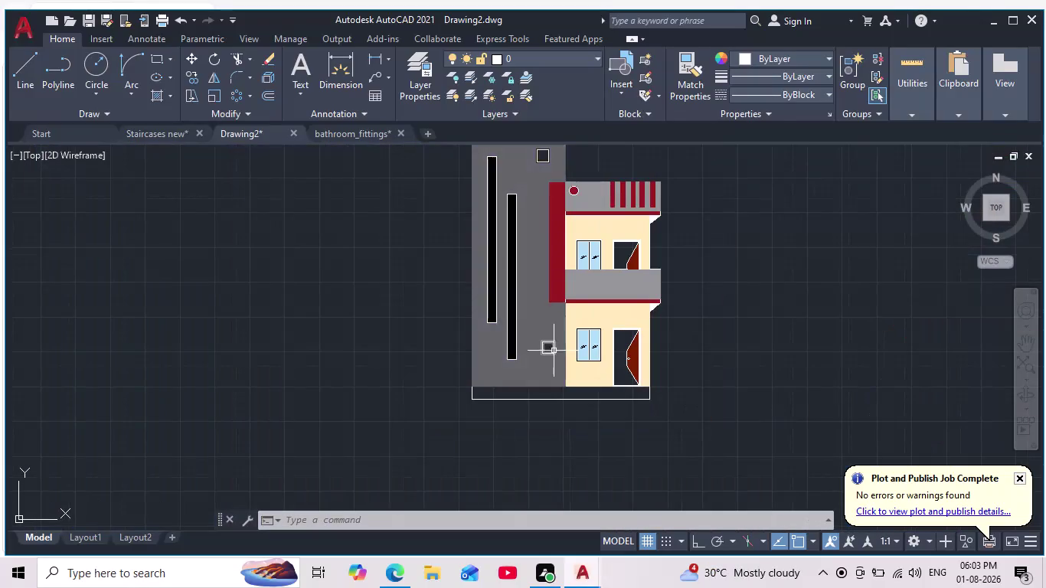
Fill the lower square opening's frame with a solid maroon (153,27,30) hatch.
scroll(up, 3)
middle_drag(134, 312, 145, 372)
scroll(down, 3)
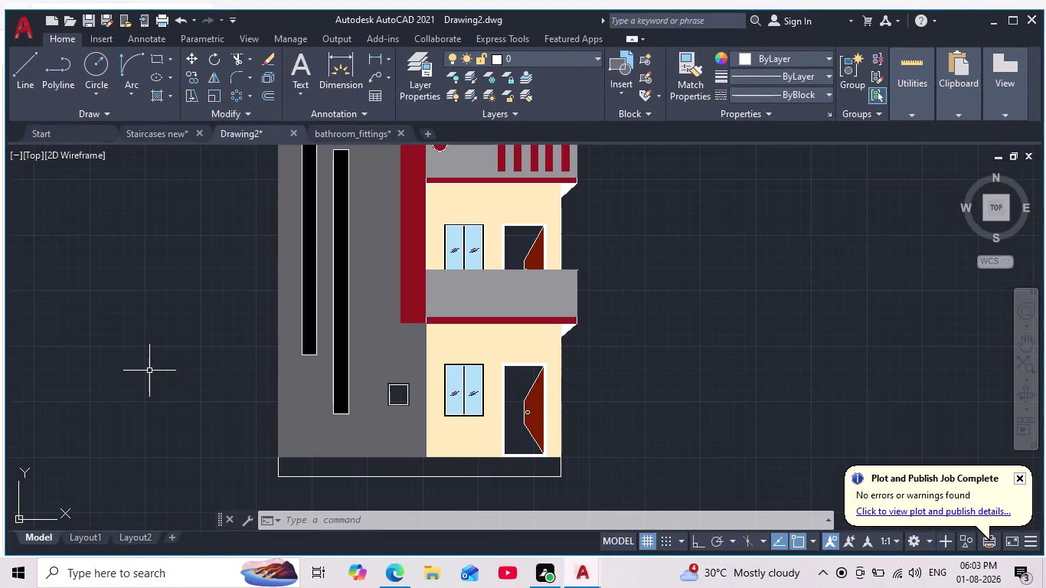
key(h)
key(Return)
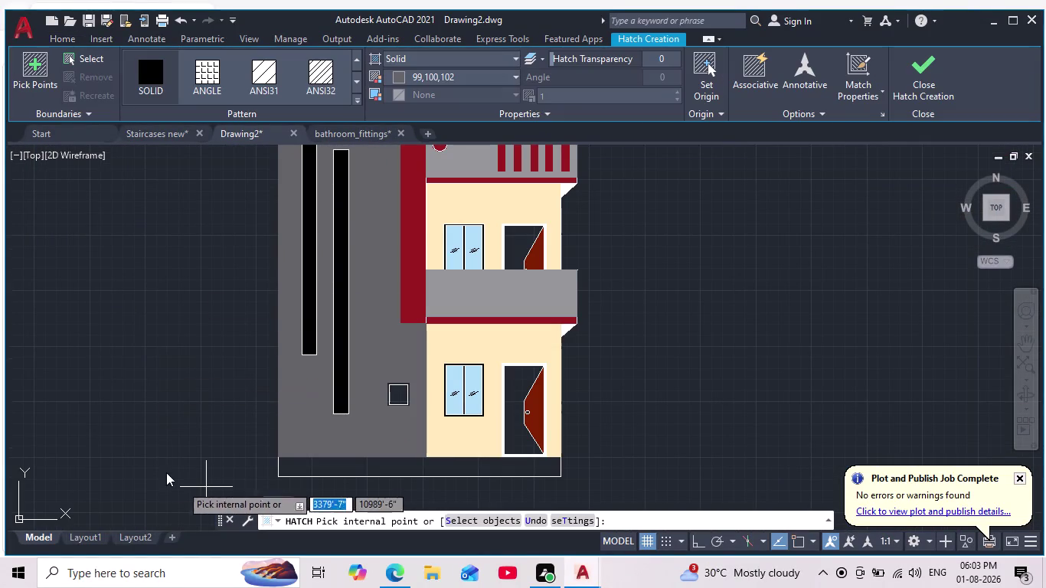
click(404, 79)
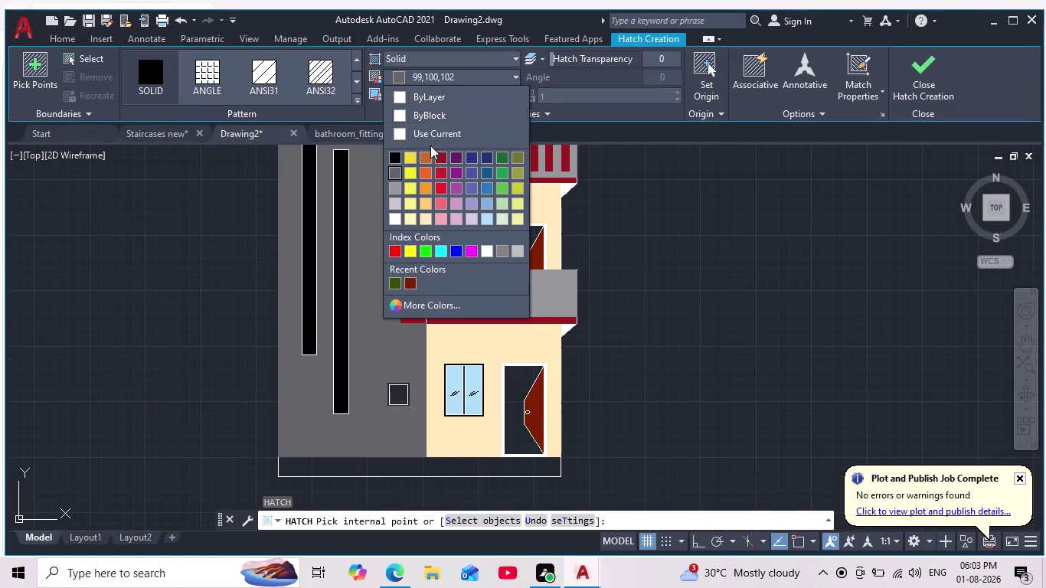
click(442, 156)
scroll(up, 3)
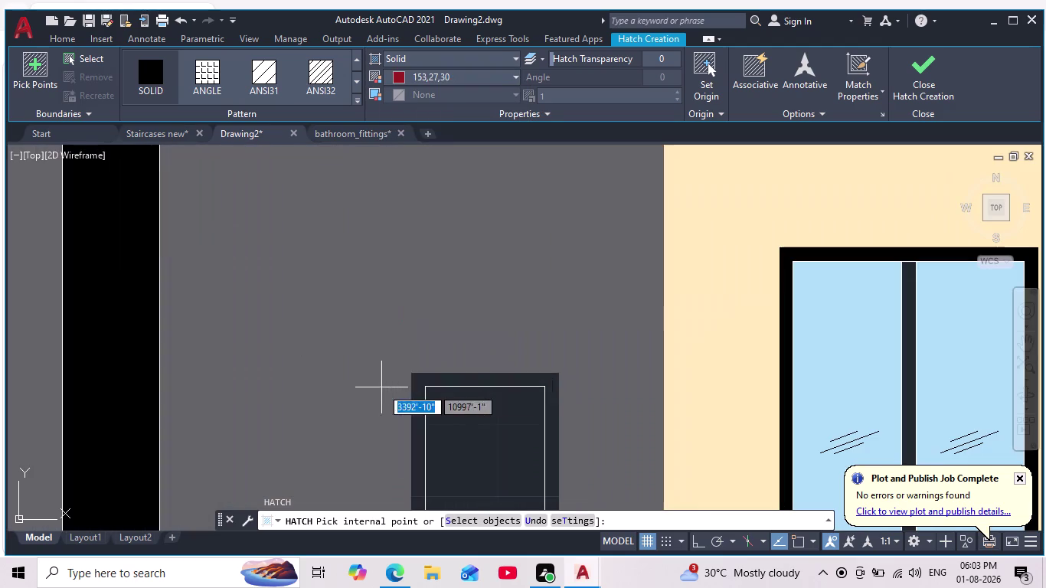
click(461, 378)
Fill the upper square opening's frame with the same maroon hatch and finish hatching.
scroll(down, 3)
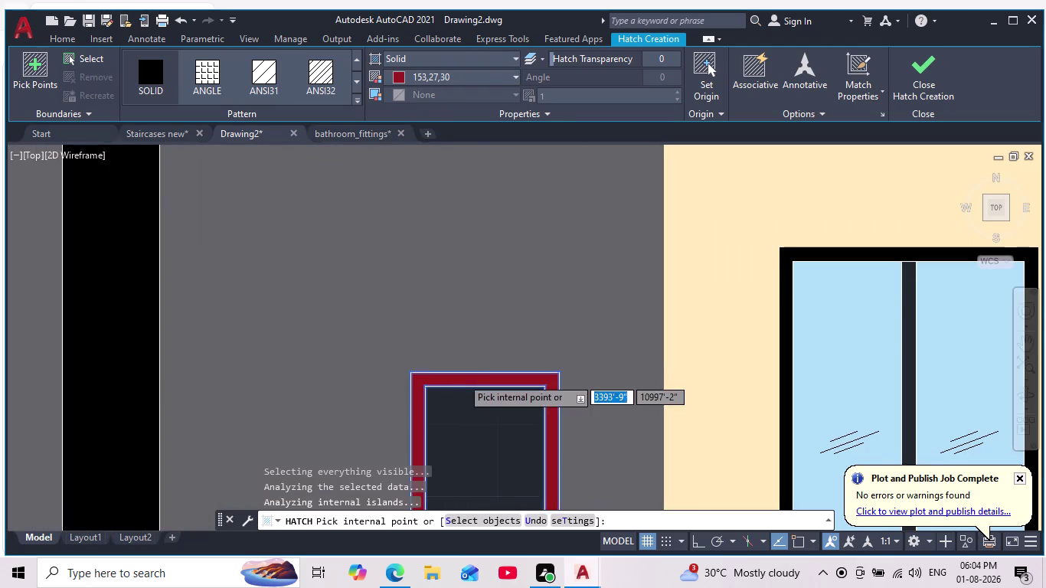
middle_drag(512, 326, 511, 420)
scroll(down, 3)
middle_drag(479, 262, 488, 425)
scroll(up, 3)
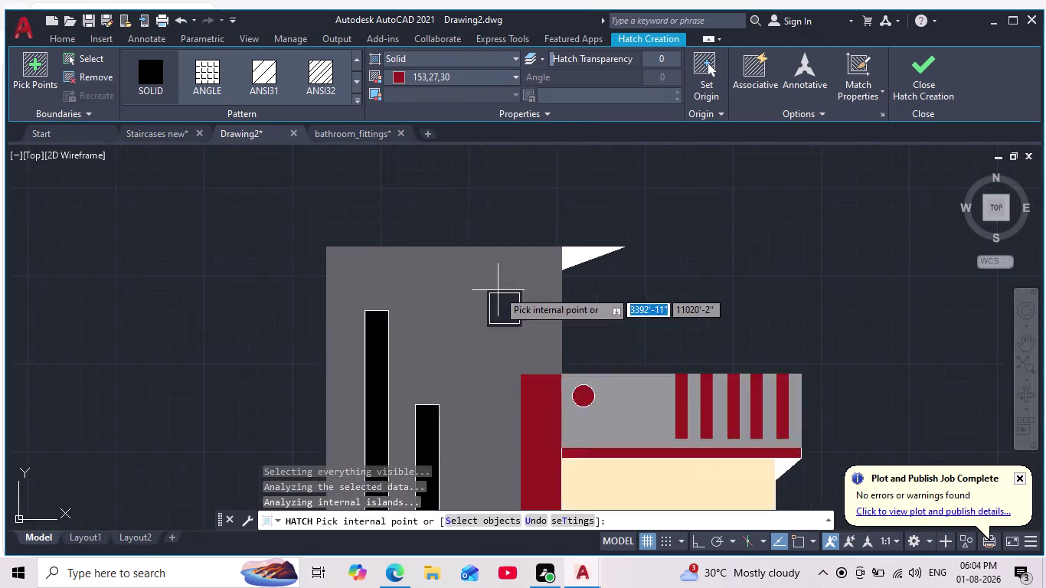
scroll(up, 3)
click(522, 292)
key(Escape)
scroll(down, 3)
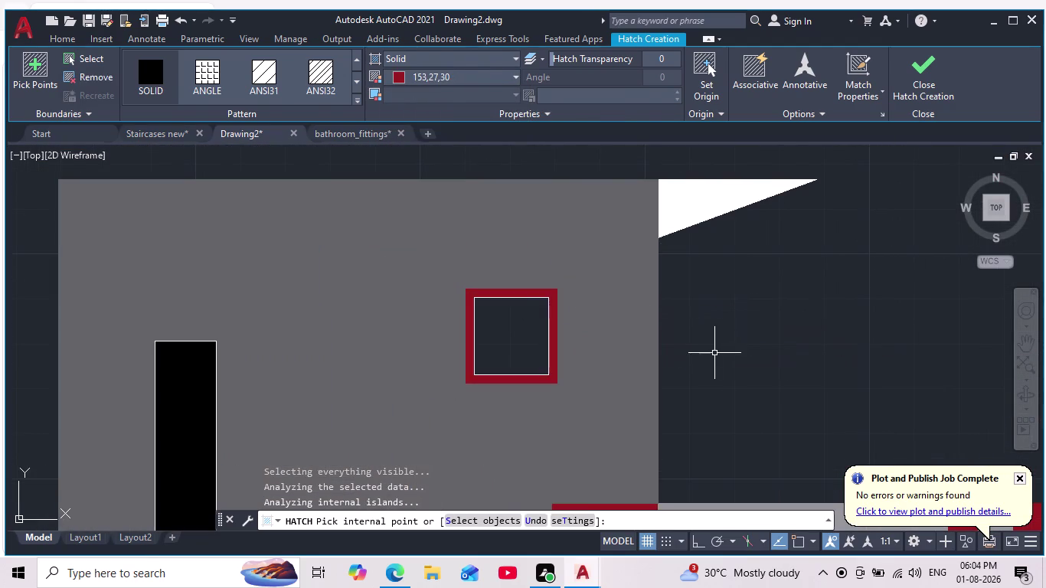
scroll(down, 3)
middle_drag(725, 354, 673, 297)
middle_drag(738, 314, 672, 268)
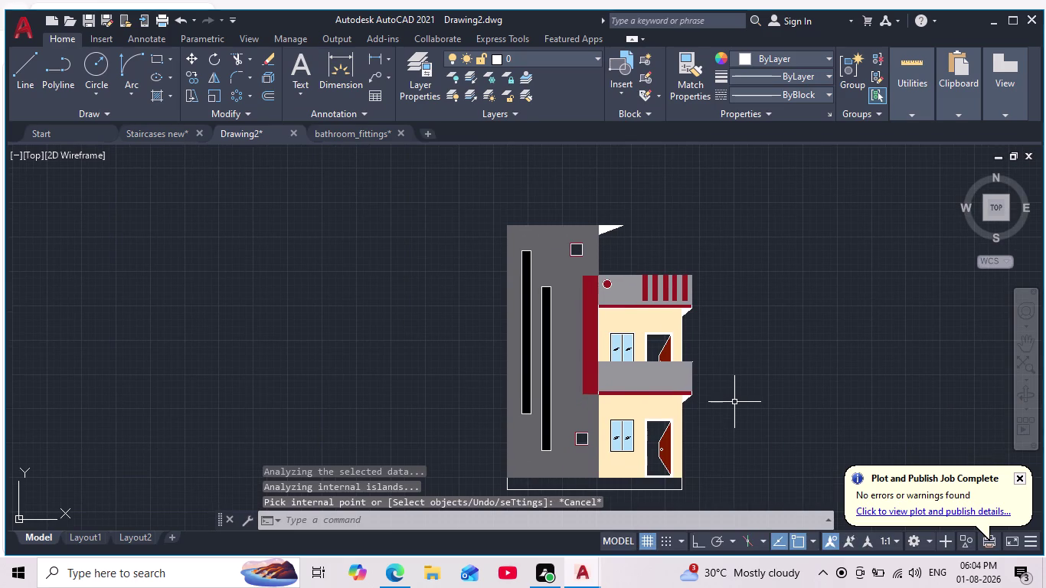
scroll(down, 3)
scroll(up, 3)
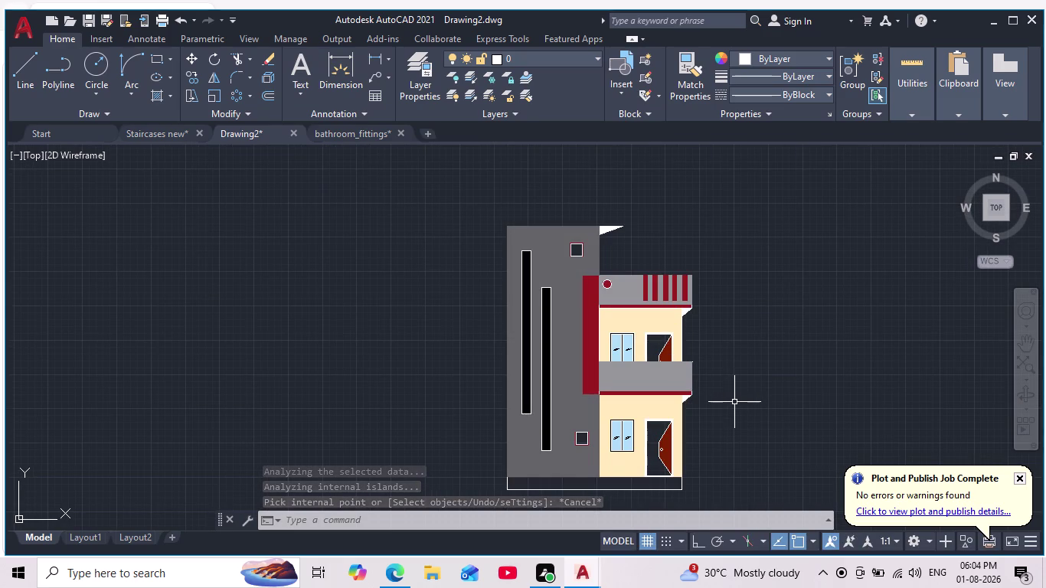
scroll(up, 3)
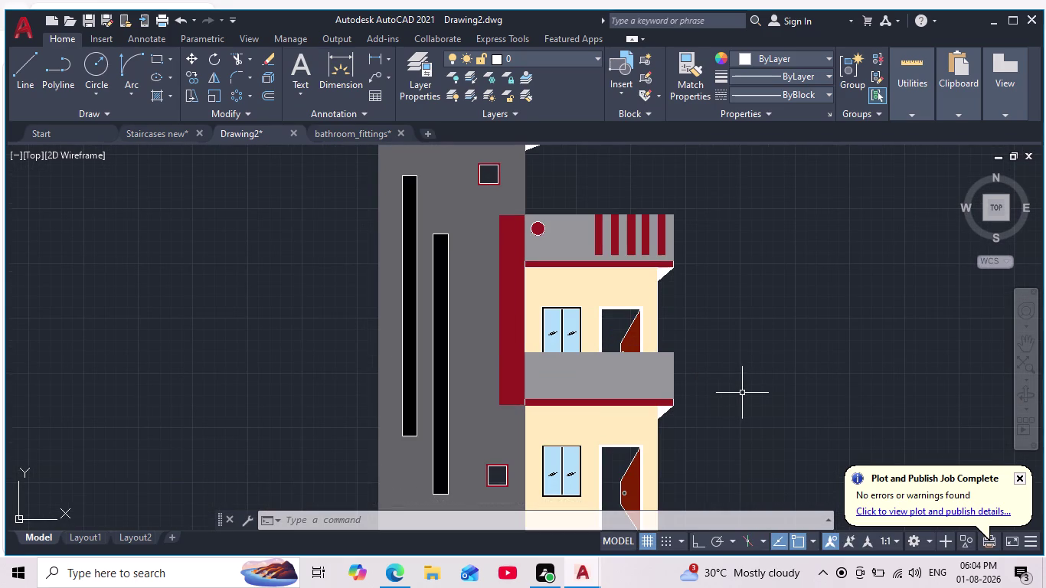
scroll(down, 3)
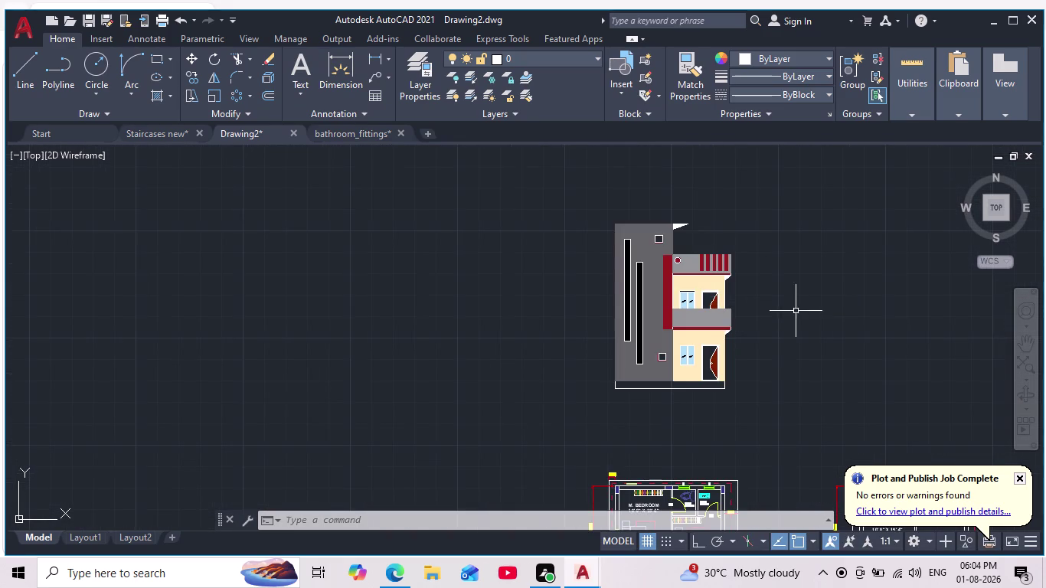
scroll(down, 3)
middle_drag(804, 330, 732, 319)
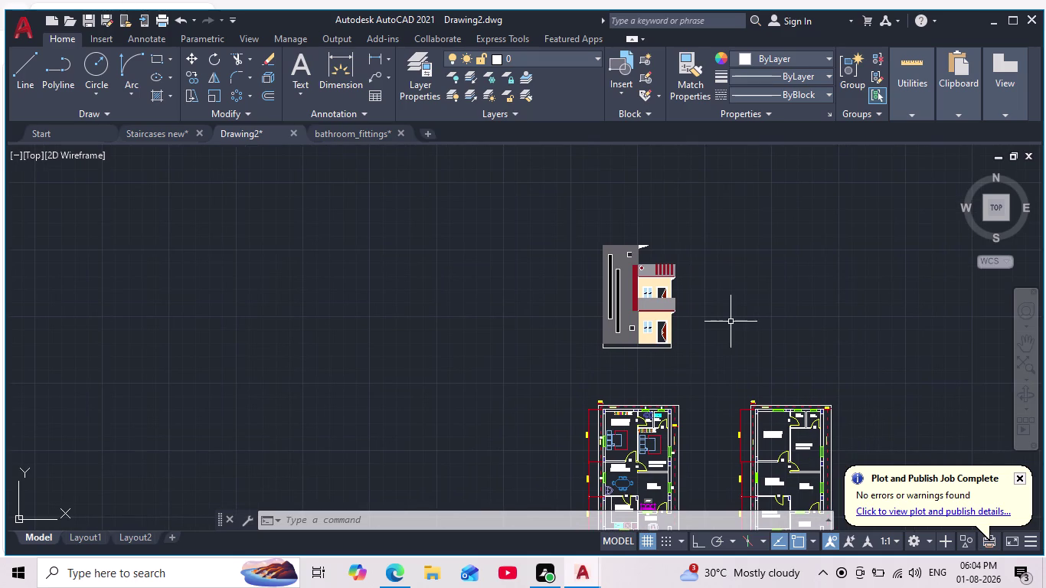
scroll(up, 3)
middle_drag(733, 323, 725, 367)
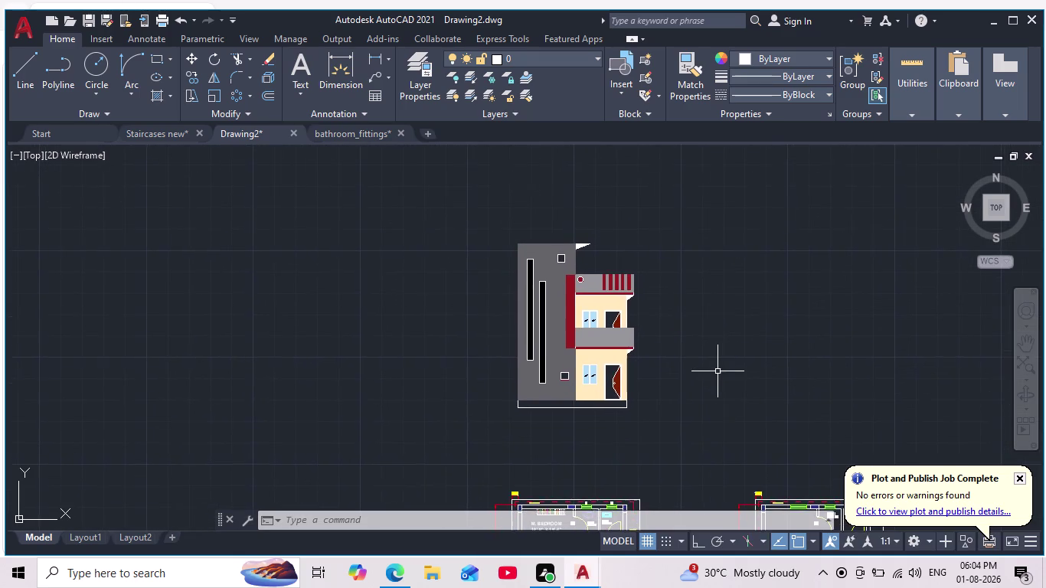
scroll(up, 3)
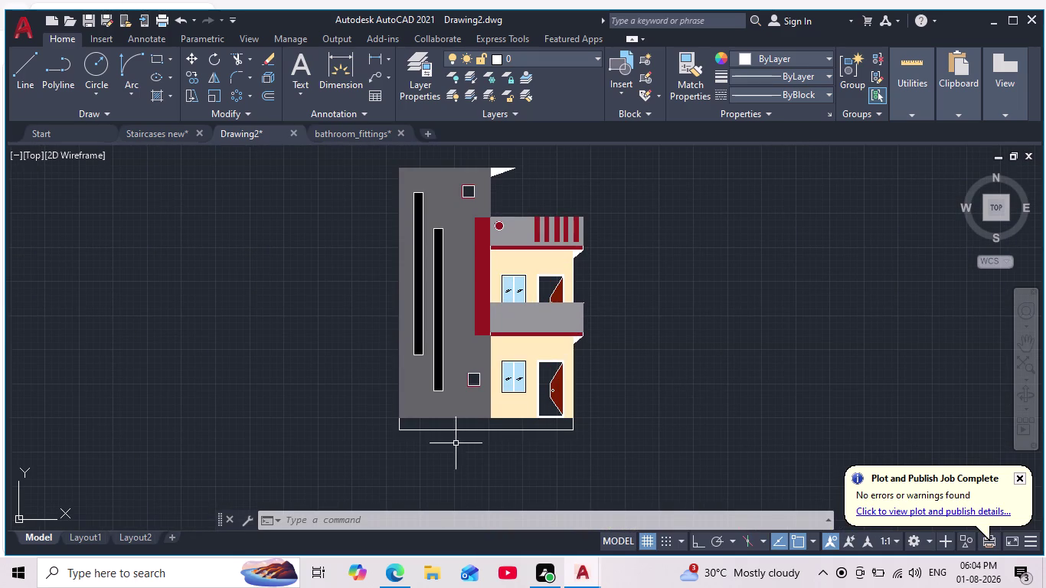
scroll(down, 3)
scroll(up, 3)
middle_drag(466, 442, 575, 427)
scroll(up, 3)
scroll(up, 3)
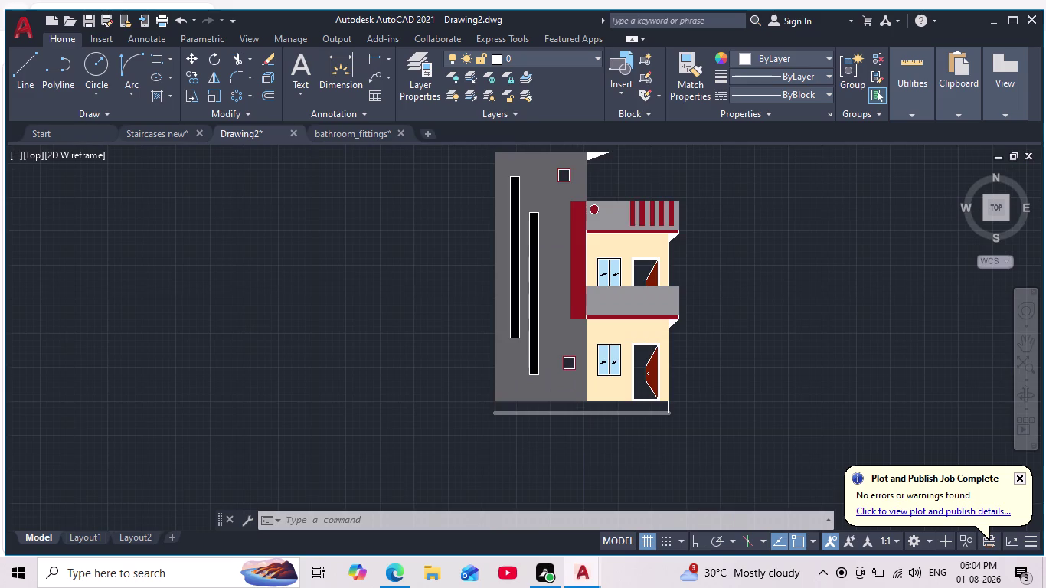
middle_drag(576, 414, 572, 428)
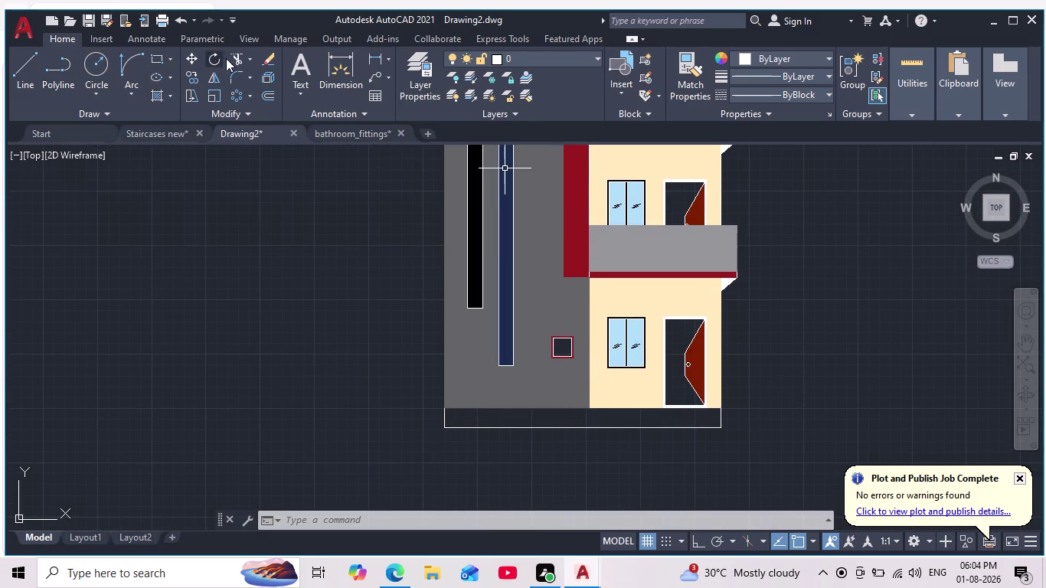
click(163, 59)
scroll(up, 3)
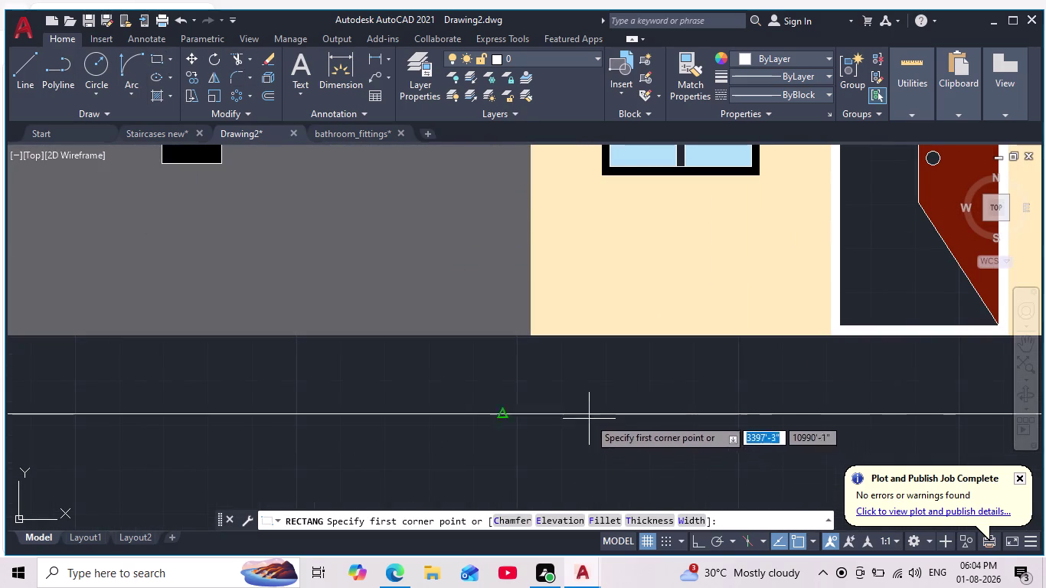
click(504, 412)
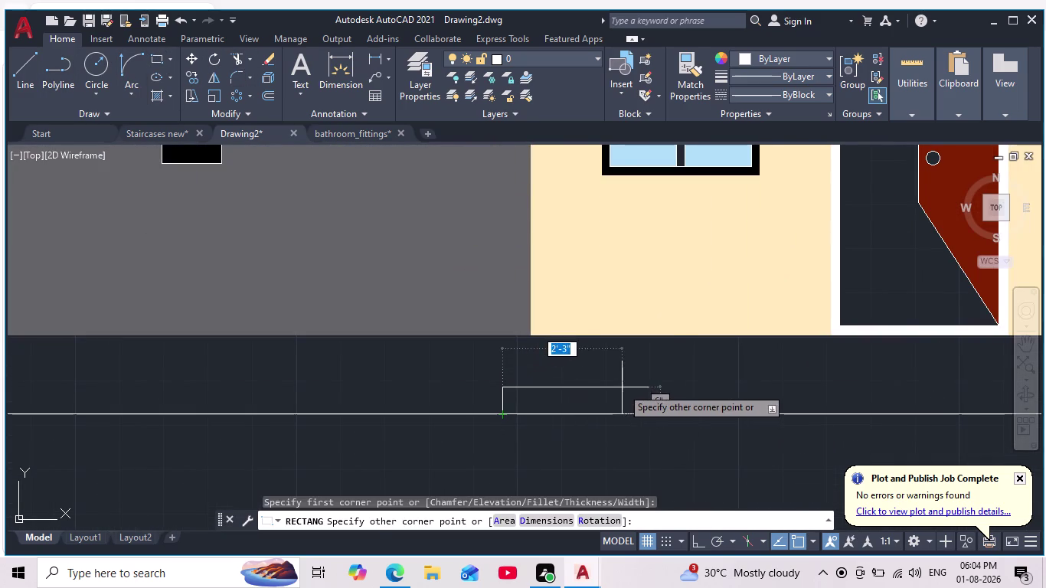
scroll(down, 3)
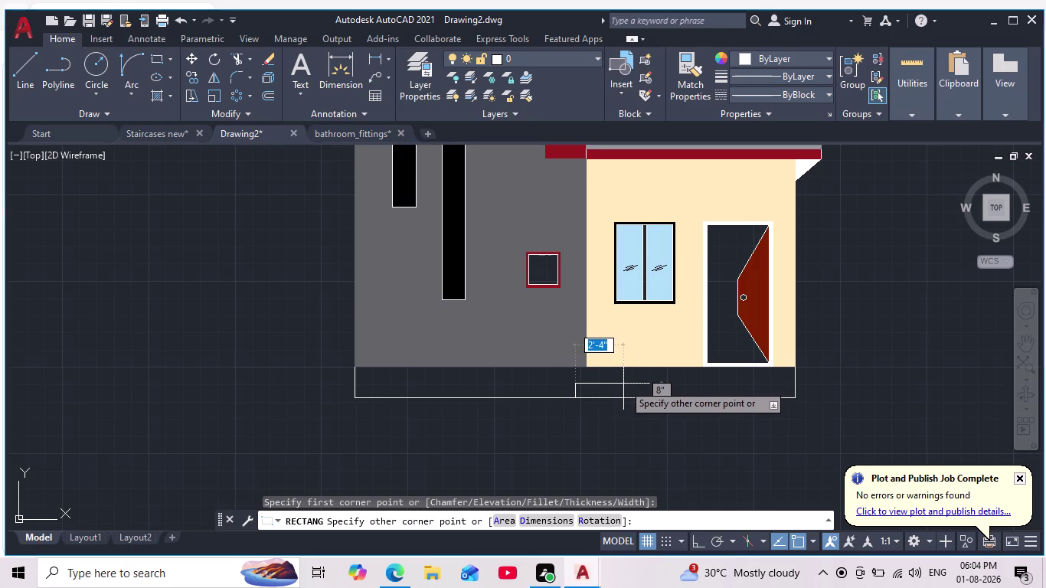
click(623, 383)
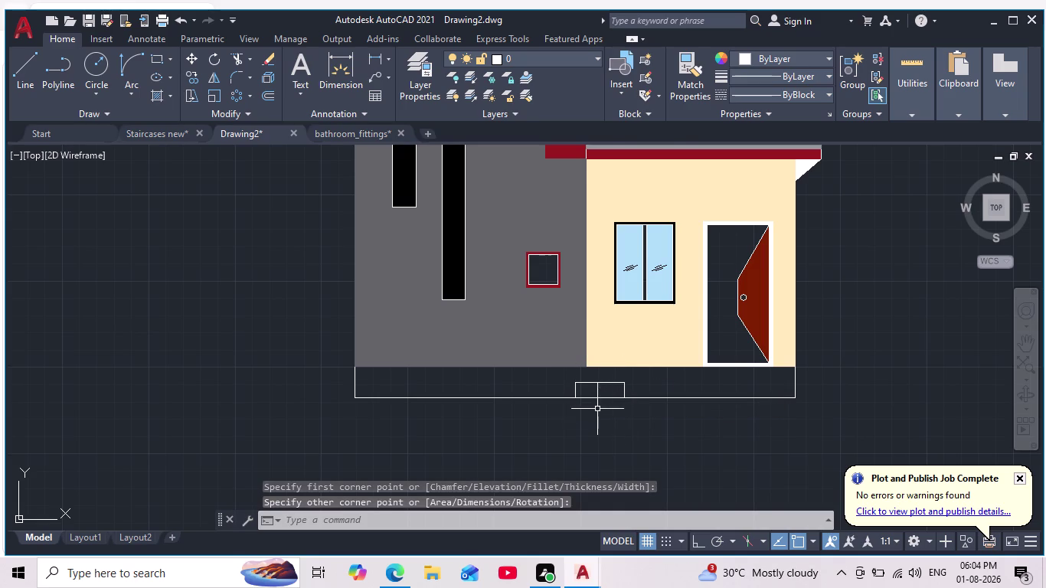
scroll(up, 3)
scroll(down, 3)
scroll(up, 3)
scroll(up, 3)
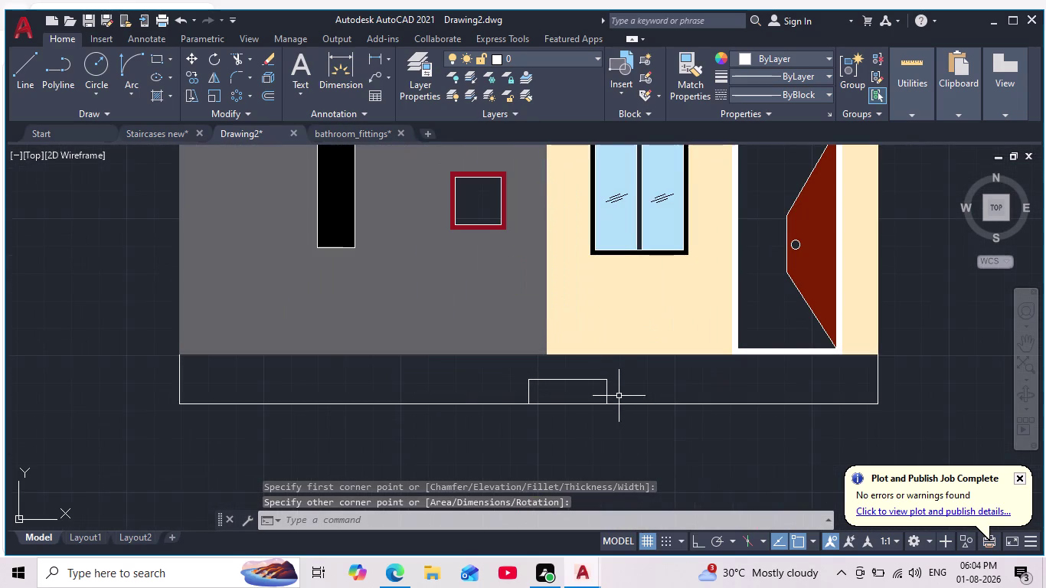
click(618, 390)
click(579, 387)
key(Delete)
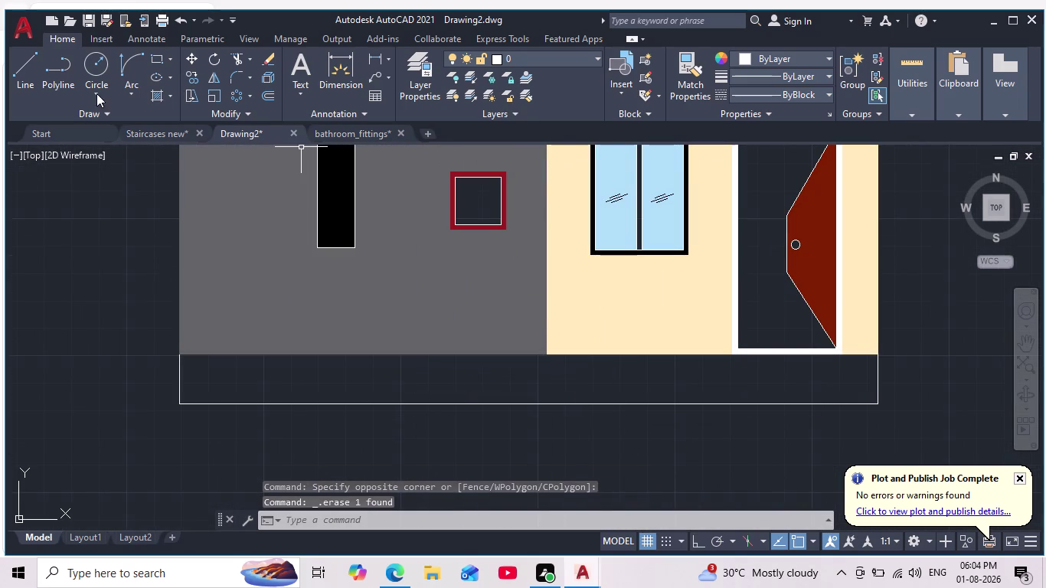
click(159, 58)
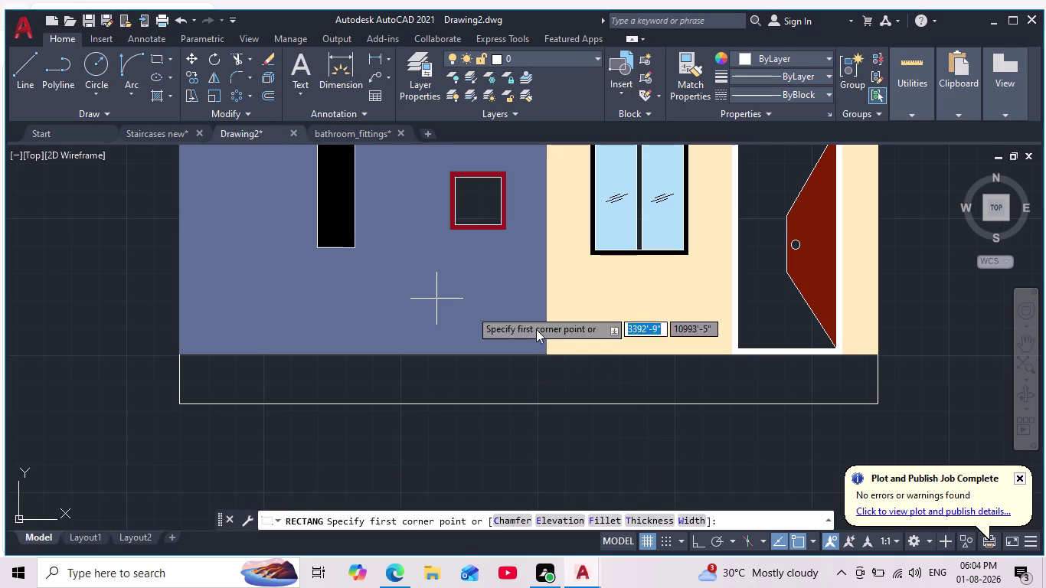
click(619, 405)
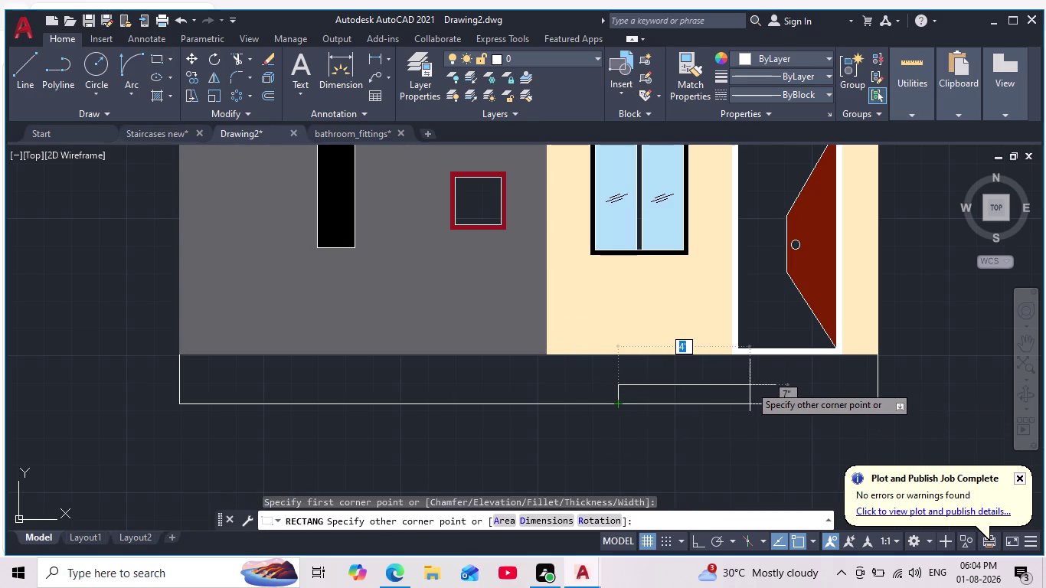
scroll(down, 3)
scroll(up, 3)
scroll(up, 3)
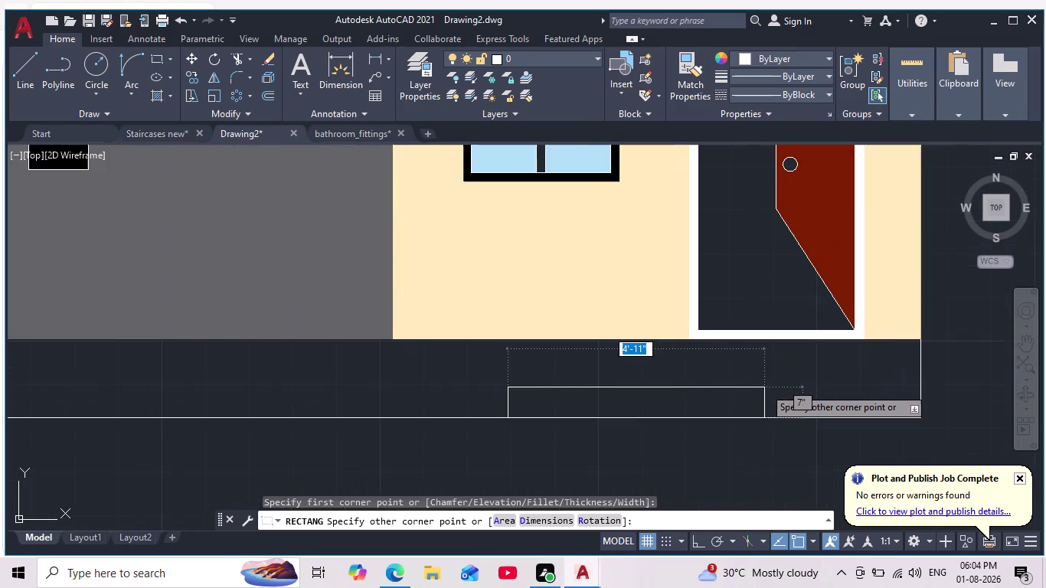
click(787, 385)
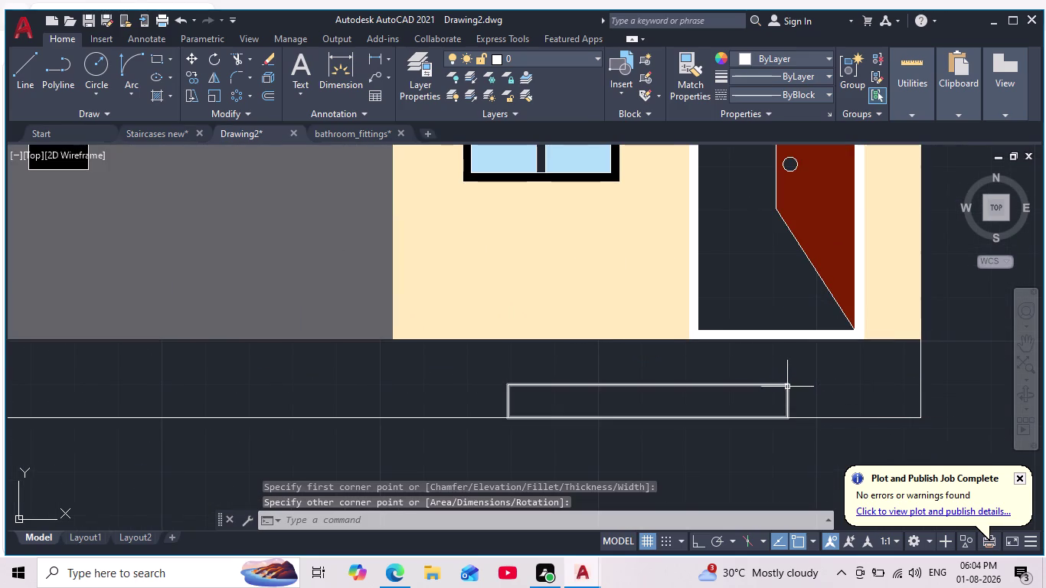
scroll(down, 3)
middle_drag(823, 410, 790, 400)
scroll(down, 3)
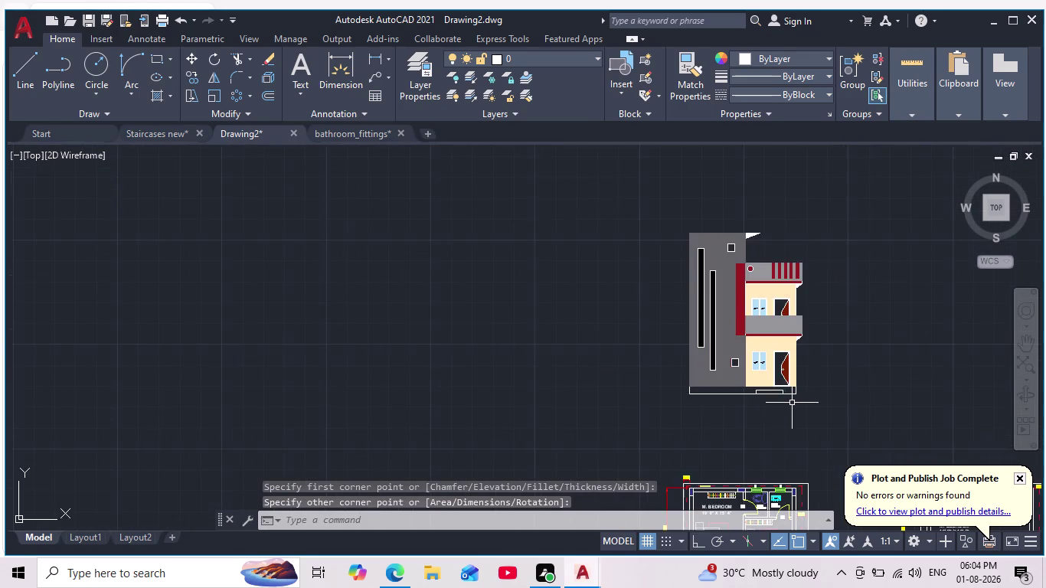
scroll(up, 3)
scroll(up, 3)
middle_drag(783, 394, 774, 431)
scroll(down, 3)
scroll(up, 3)
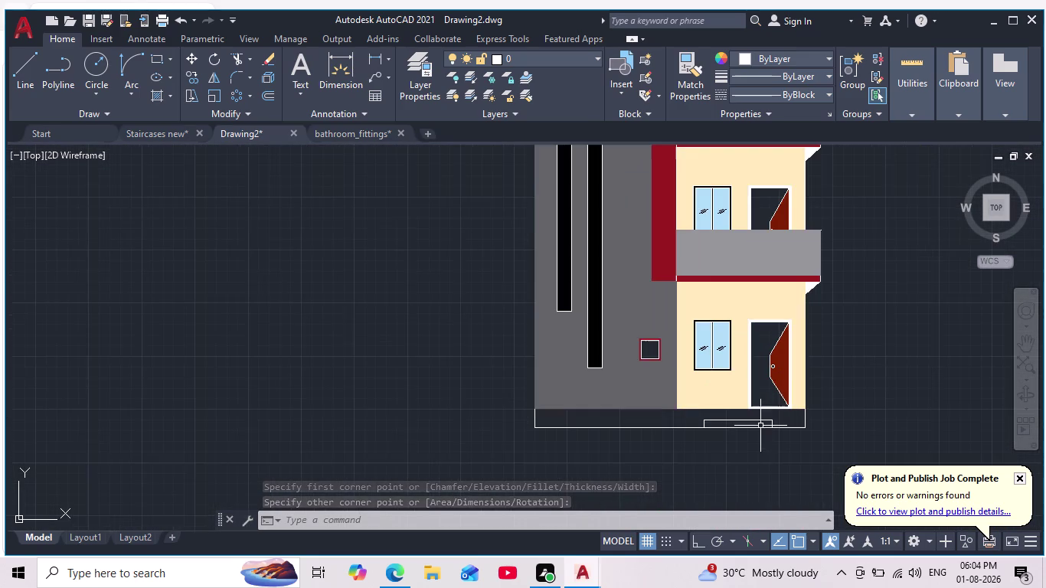
scroll(up, 3)
middle_click(710, 431)
scroll(down, 3)
scroll(up, 3)
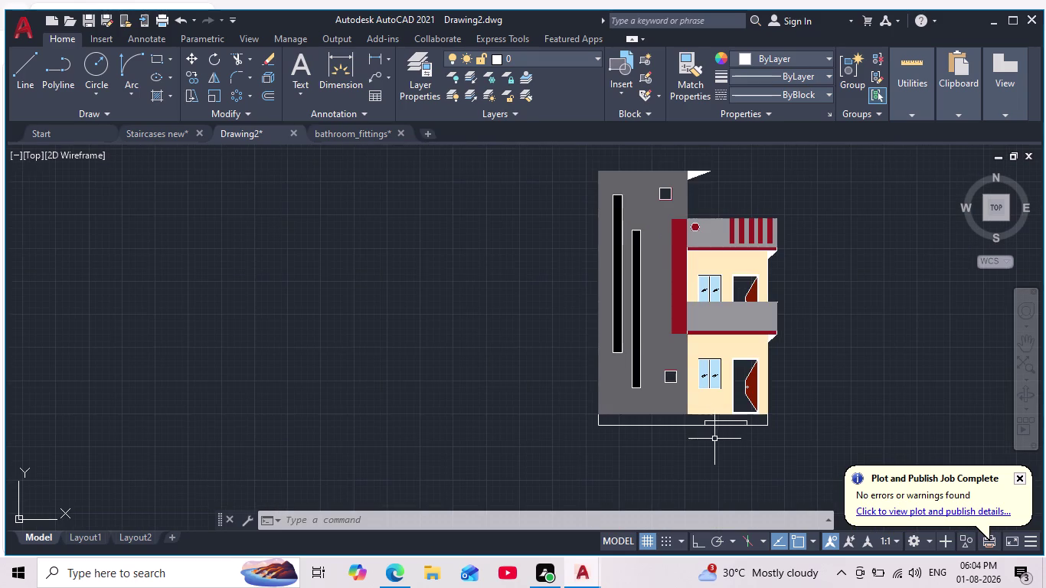
scroll(up, 3)
scroll(down, 3)
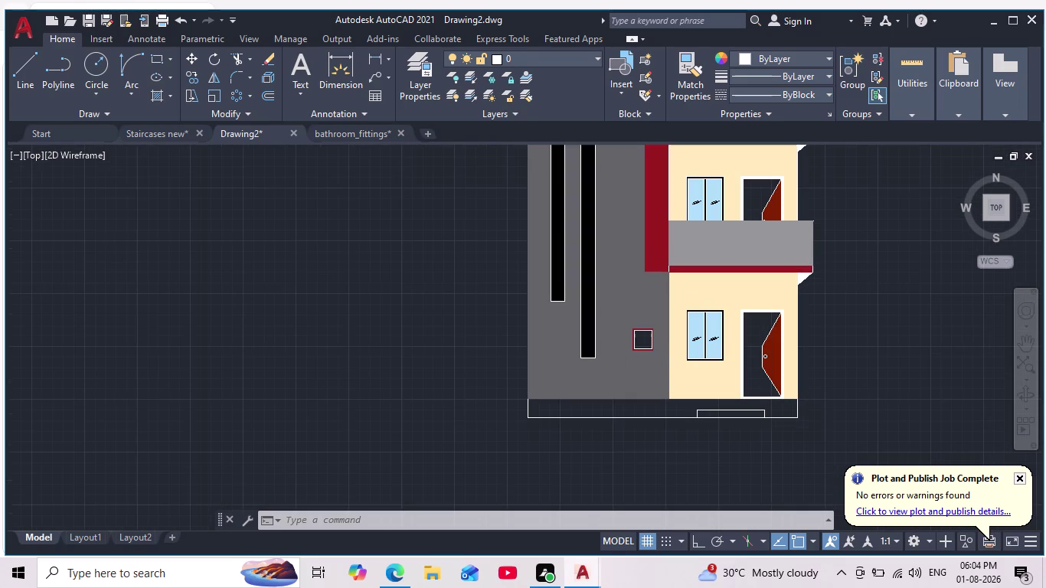
middle_drag(717, 438, 702, 433)
scroll(down, 3)
scroll(up, 3)
middle_drag(700, 433, 677, 444)
scroll(up, 3)
scroll(down, 3)
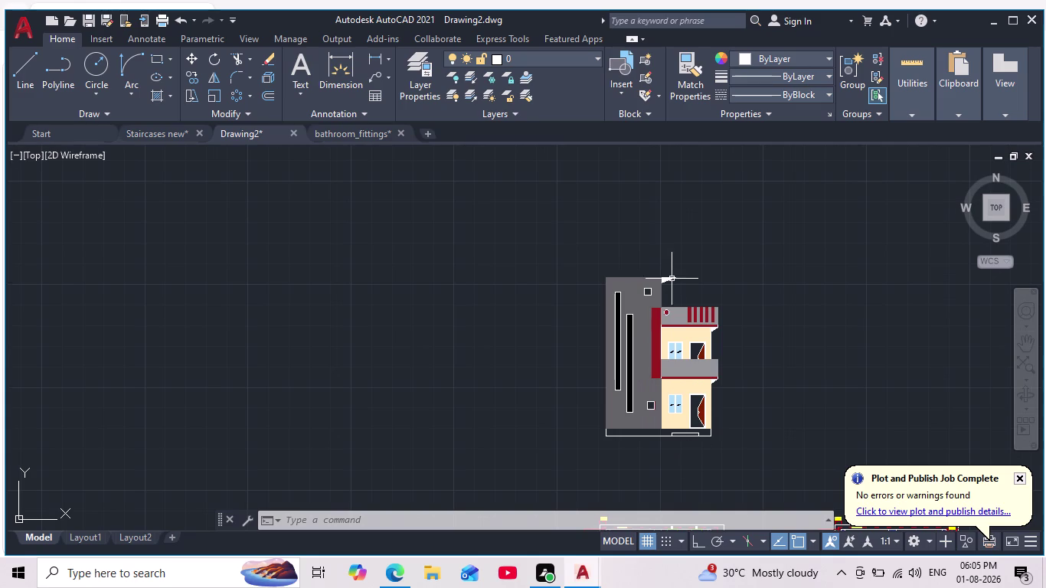
scroll(up, 3)
Trace the red pillar's top, left edge and bottom corner with a line.
click(30, 65)
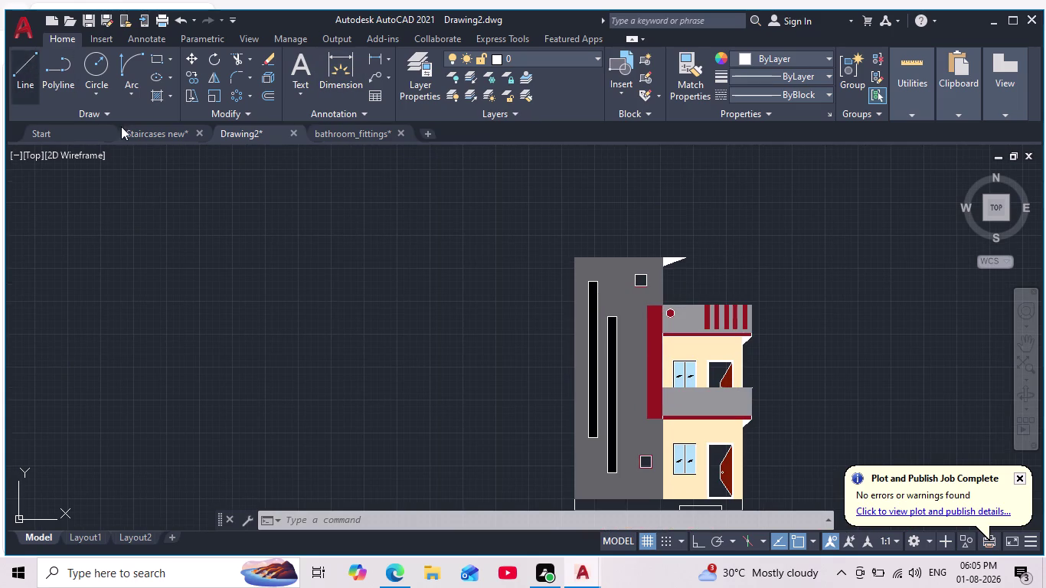
scroll(up, 3)
click(617, 307)
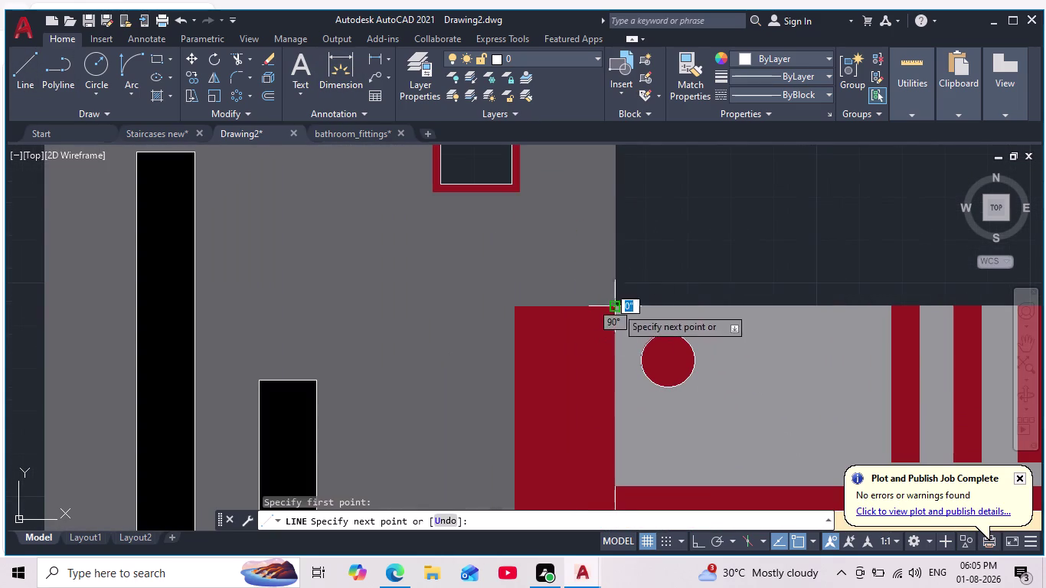
click(513, 308)
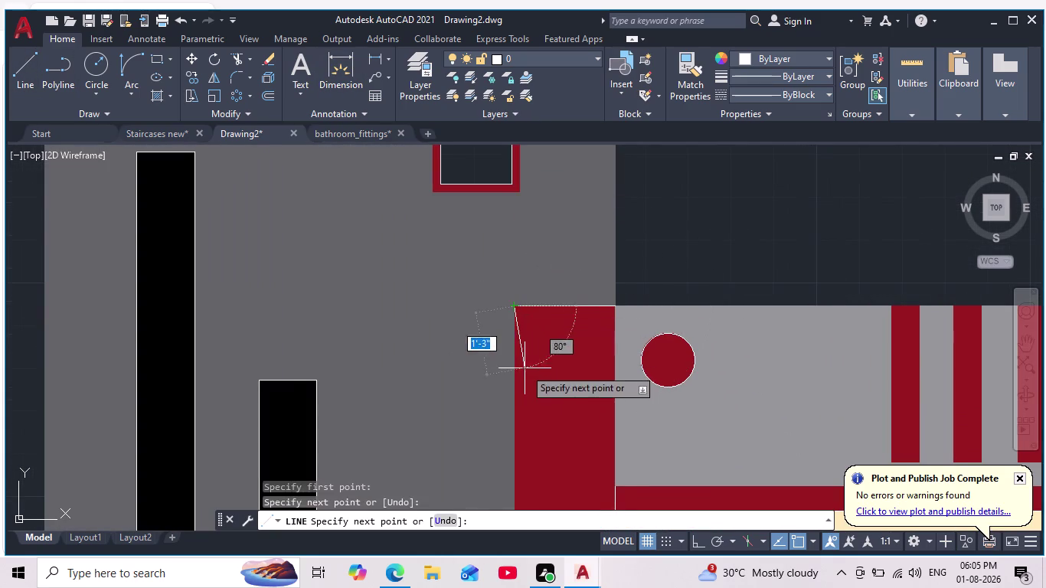
middle_drag(525, 371, 573, 223)
scroll(down, 3)
middle_drag(563, 351, 586, 216)
scroll(down, 3)
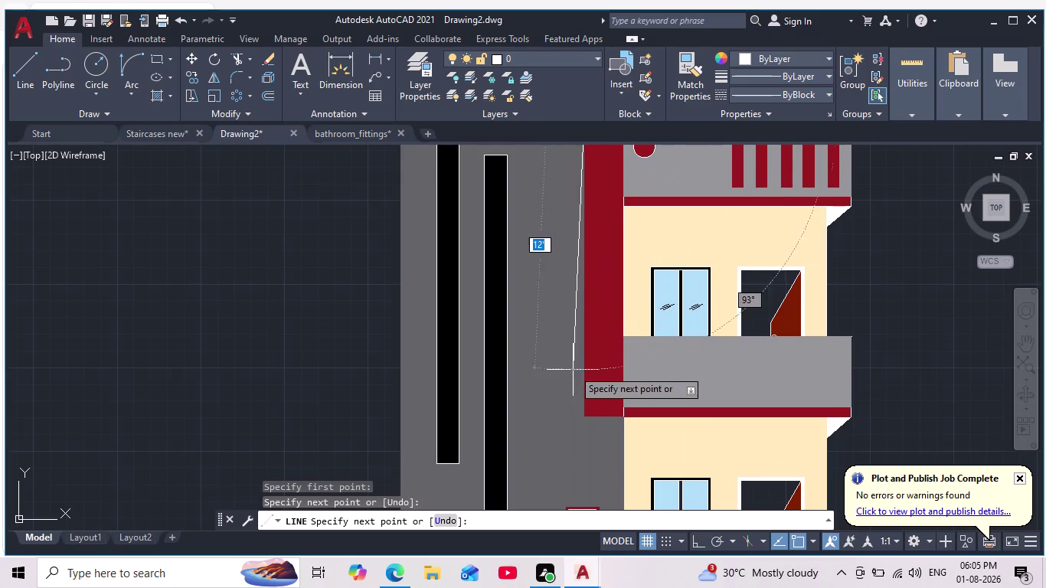
click(588, 421)
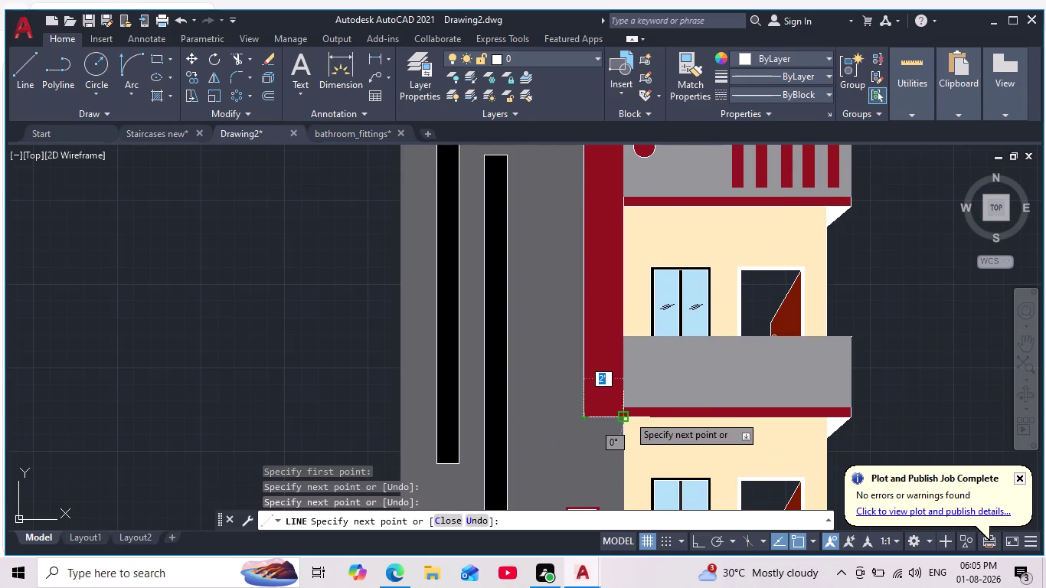
click(627, 418)
key(Escape)
scroll(down, 3)
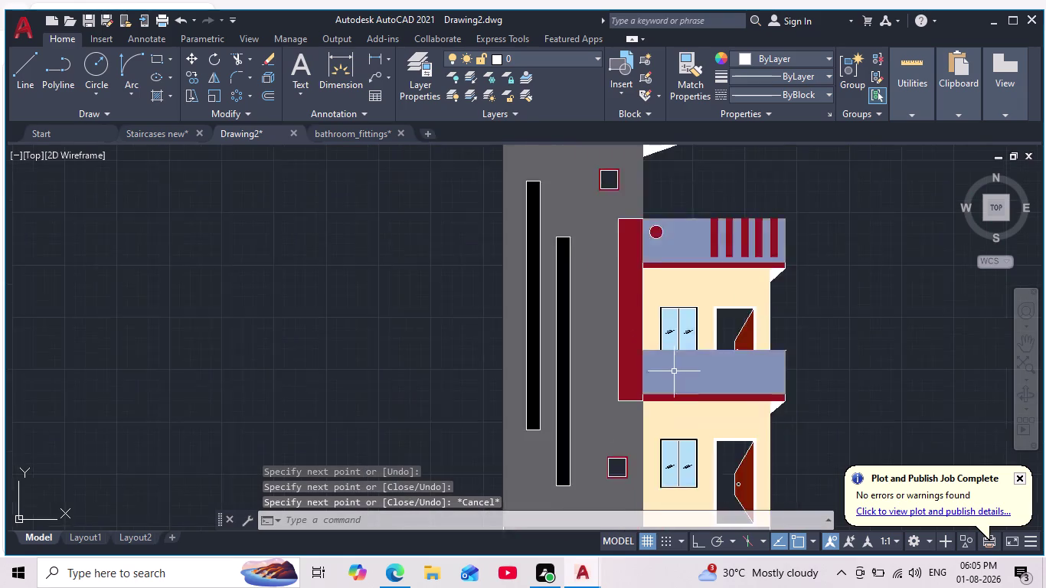
scroll(down, 3)
scroll(up, 3)
scroll(up, 3)
middle_drag(802, 294, 794, 304)
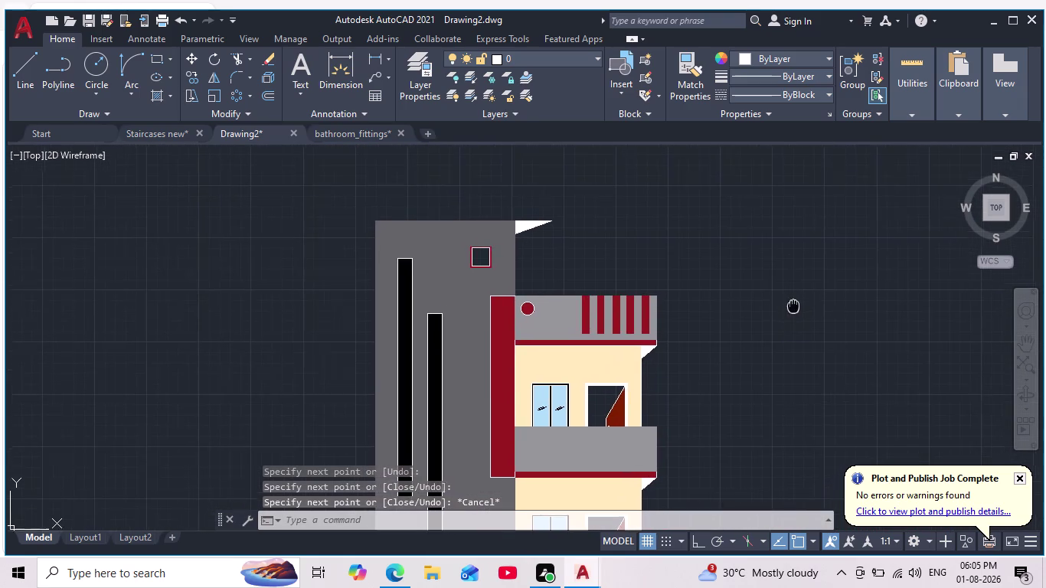
middle_drag(794, 304, 793, 306)
Trace a line along the parapet's top and down its right edge.
click(28, 61)
scroll(up, 3)
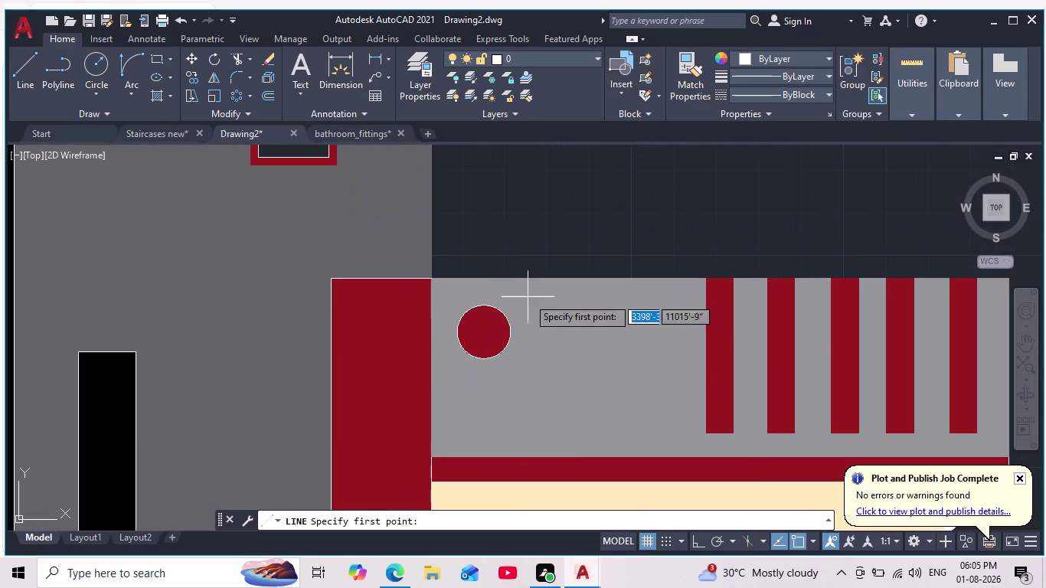
click(428, 275)
middle_drag(758, 281, 444, 204)
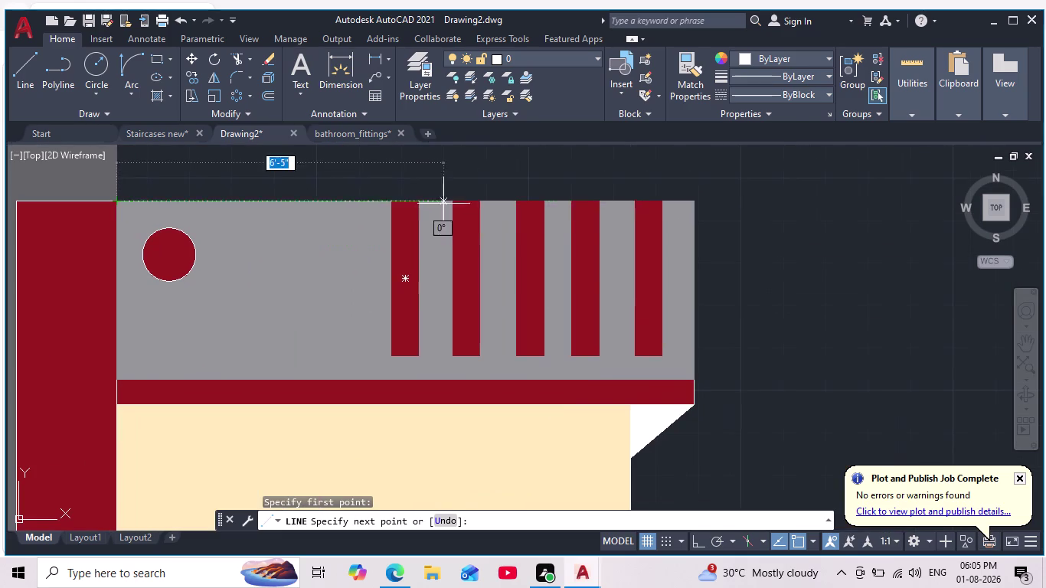
click(691, 206)
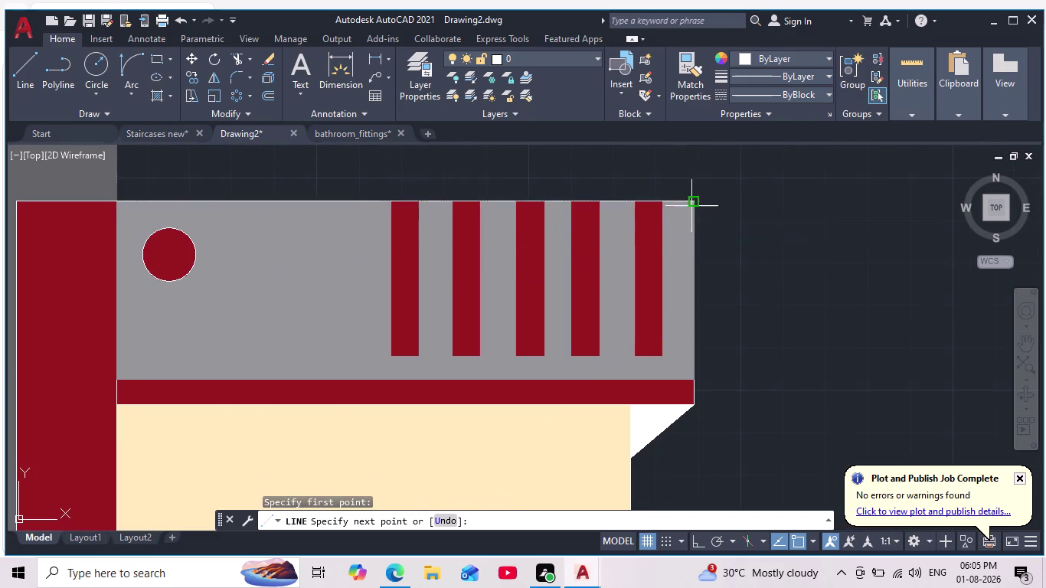
scroll(down, 3)
scroll(up, 3)
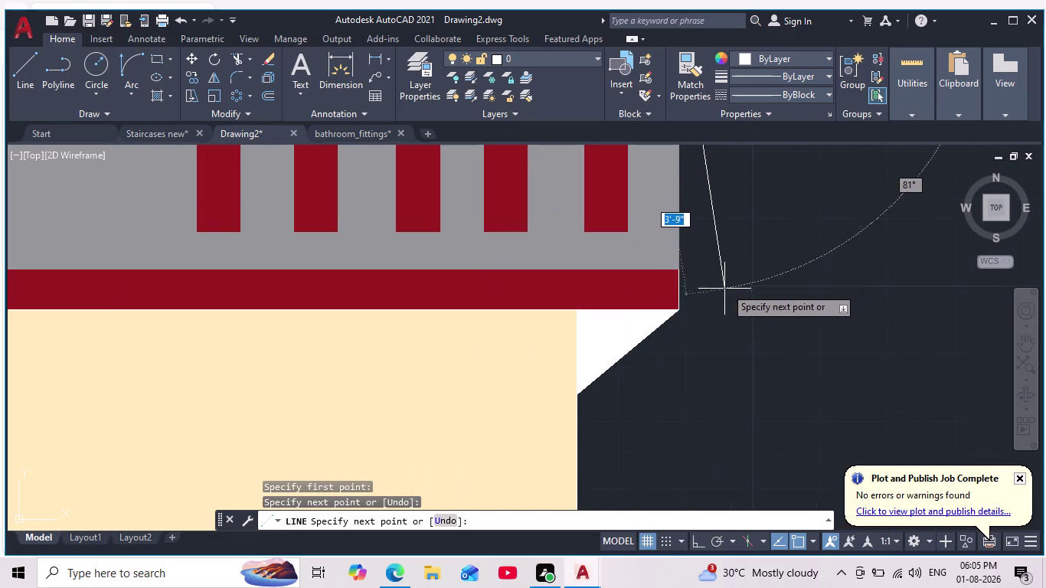
click(679, 272)
scroll(down, 3)
key(Escape)
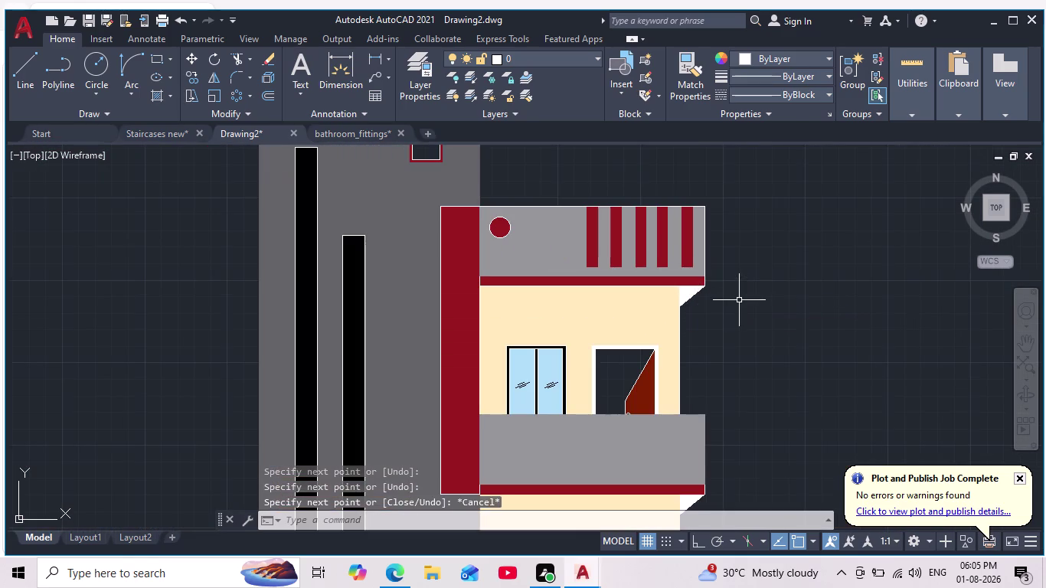
scroll(down, 3)
middle_drag(754, 328, 739, 292)
scroll(up, 3)
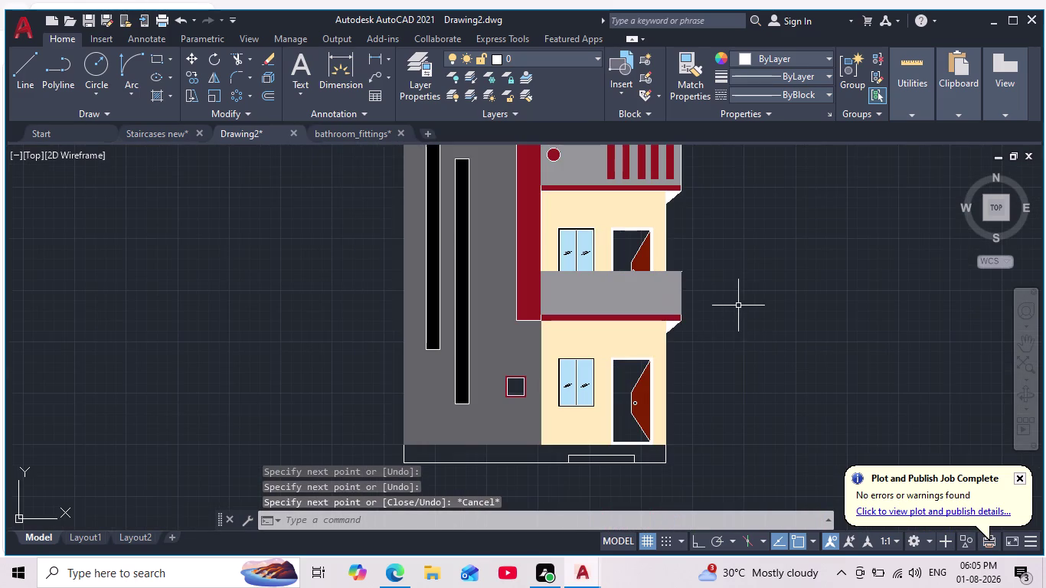
Trace a line along the balcony slab's top and down its right edge.
key(space)
scroll(up, 3)
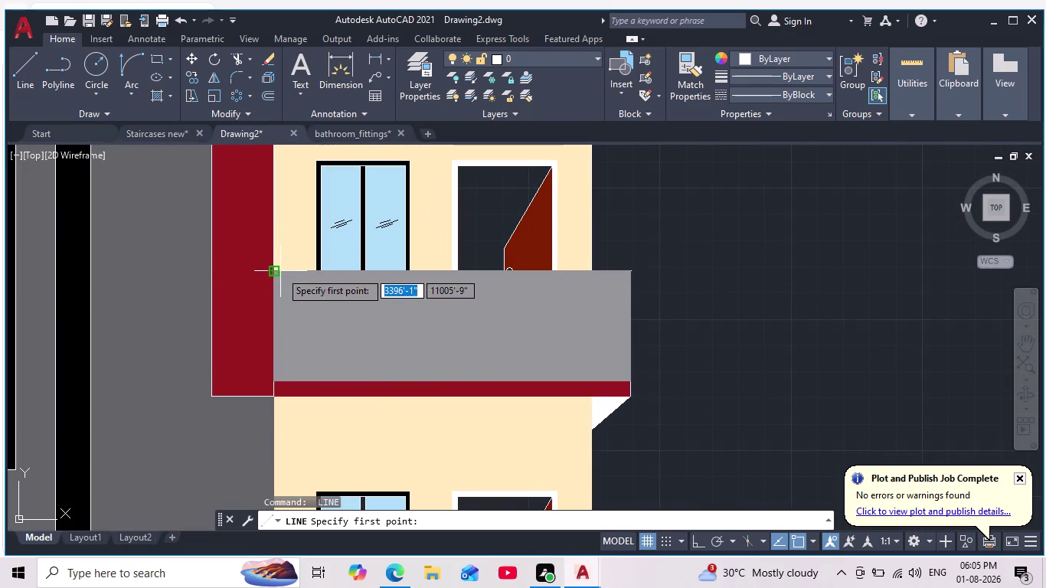
click(280, 271)
click(635, 271)
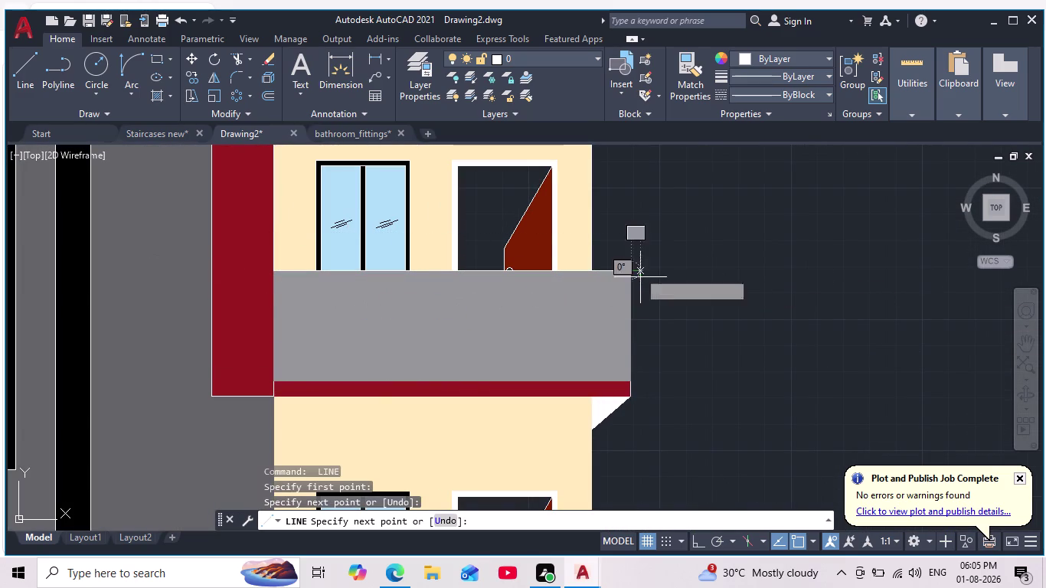
click(633, 378)
middle_drag(648, 390, 672, 288)
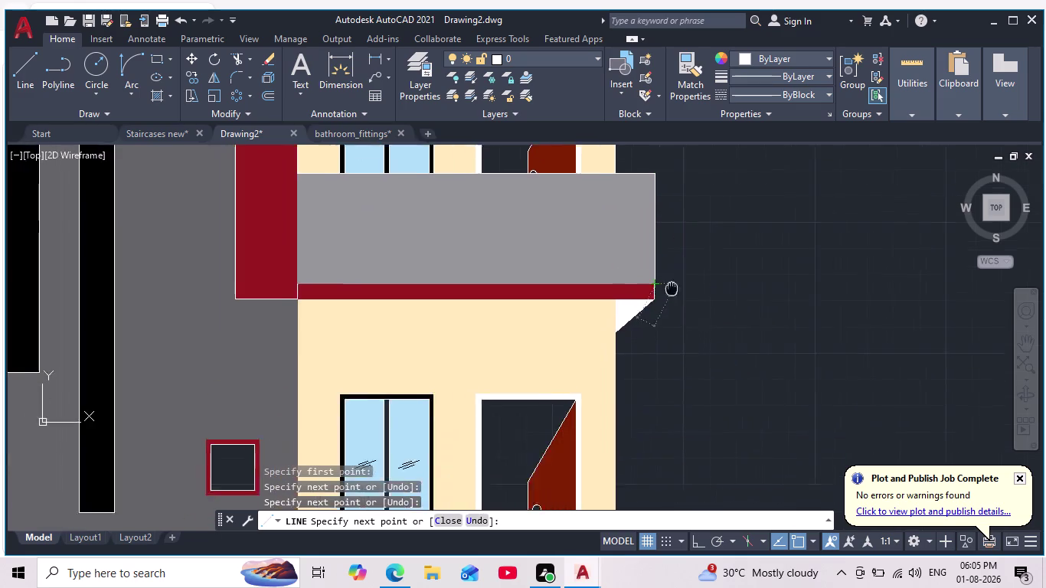
middle_drag(672, 288, 673, 285)
scroll(down, 3)
key(Escape)
scroll(down, 3)
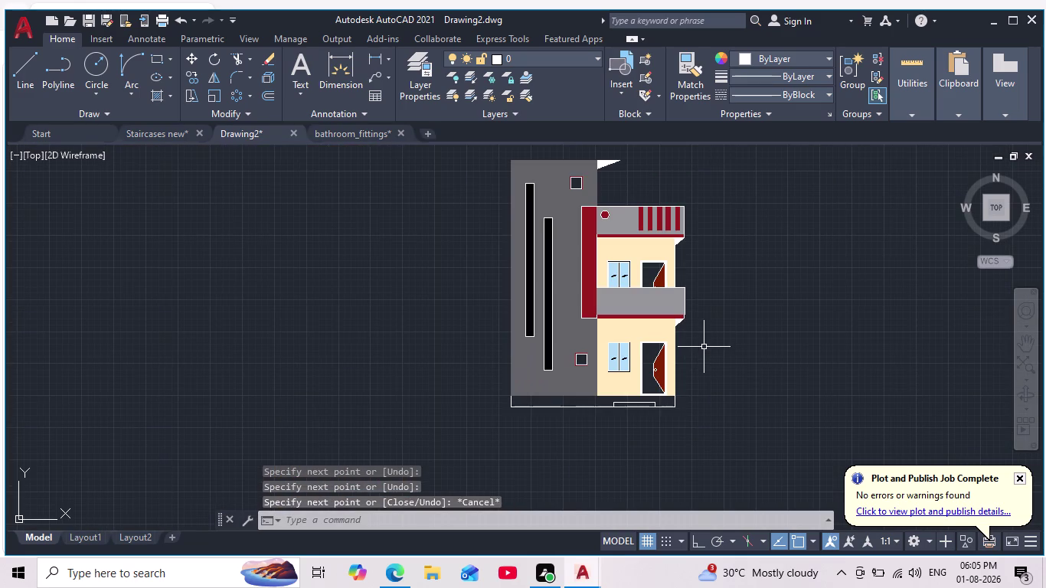
middle_drag(705, 349, 697, 366)
scroll(down, 3)
scroll(up, 3)
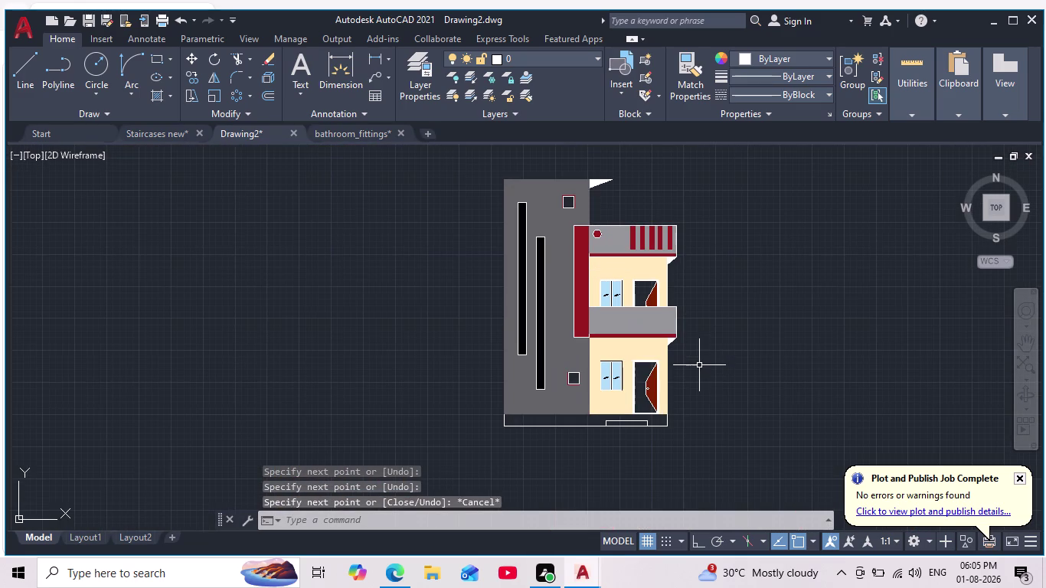
scroll(up, 3)
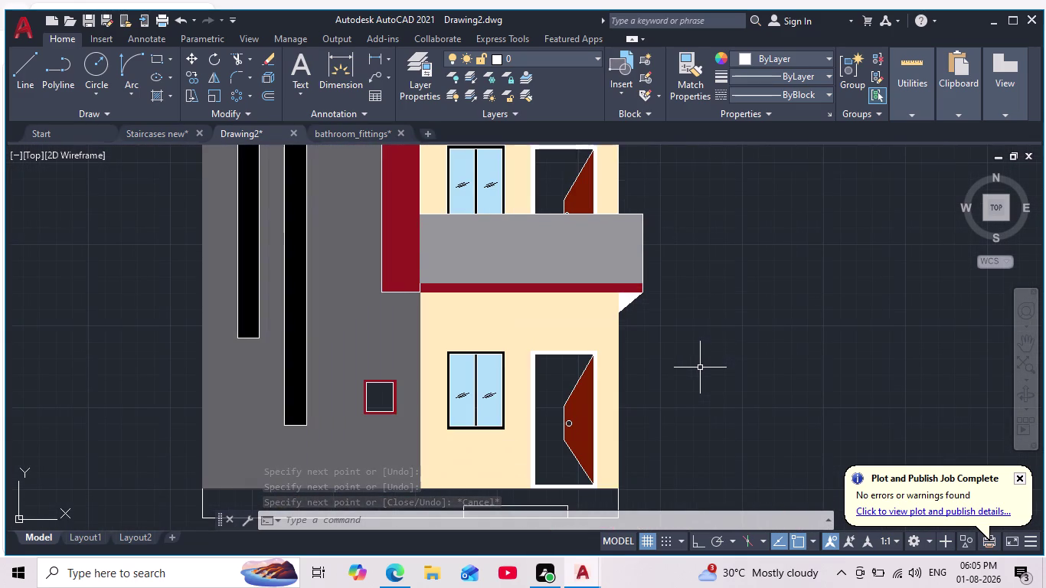
Trace a line from the ground floor's top-right corner to its bottom-right corner.
key(space)
scroll(up, 3)
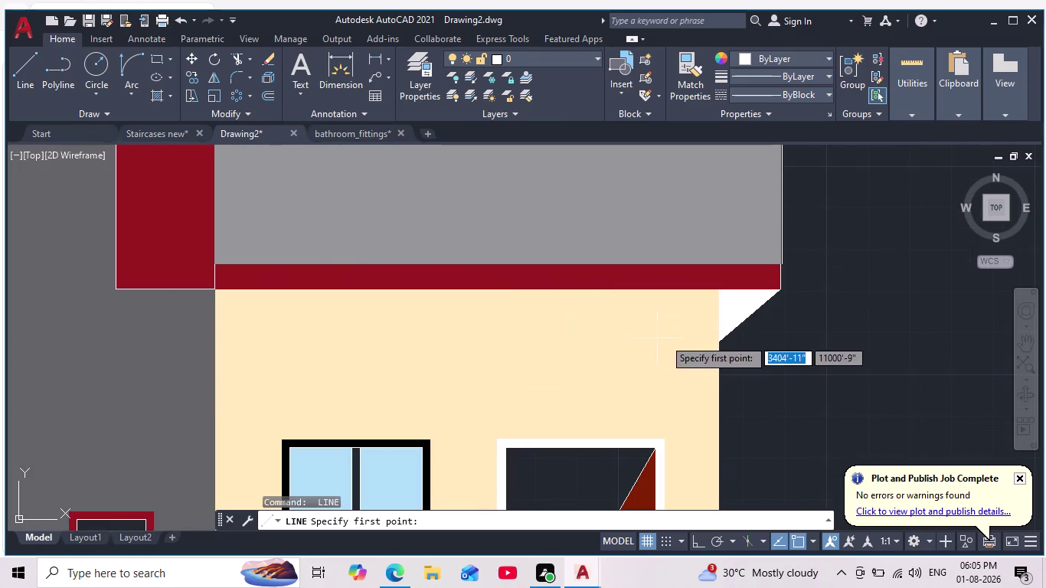
click(718, 348)
scroll(up, 3)
middle_drag(735, 386, 720, 290)
scroll(down, 3)
middle_drag(736, 402, 705, 272)
scroll(down, 3)
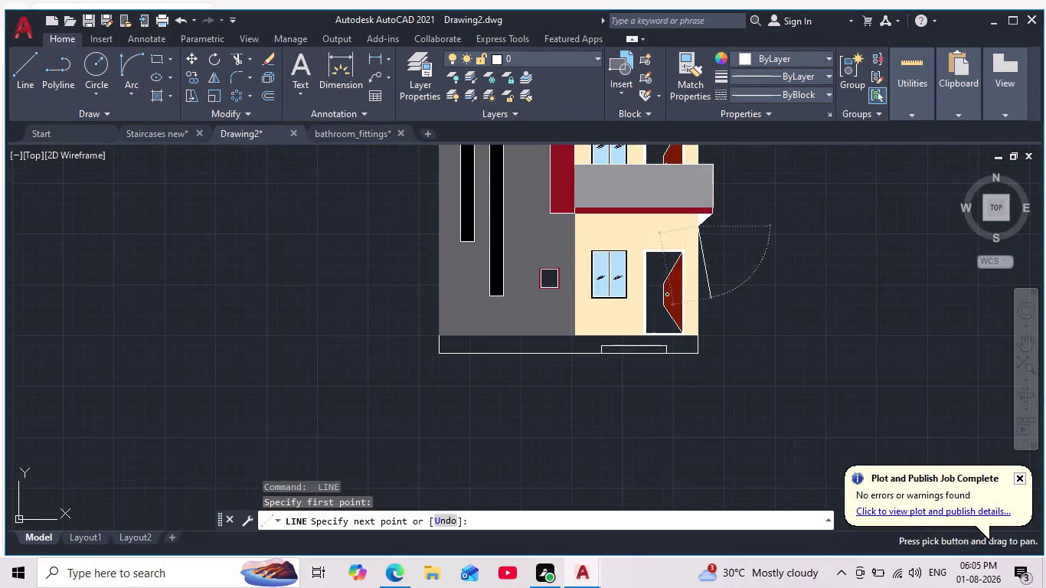
scroll(up, 3)
click(655, 351)
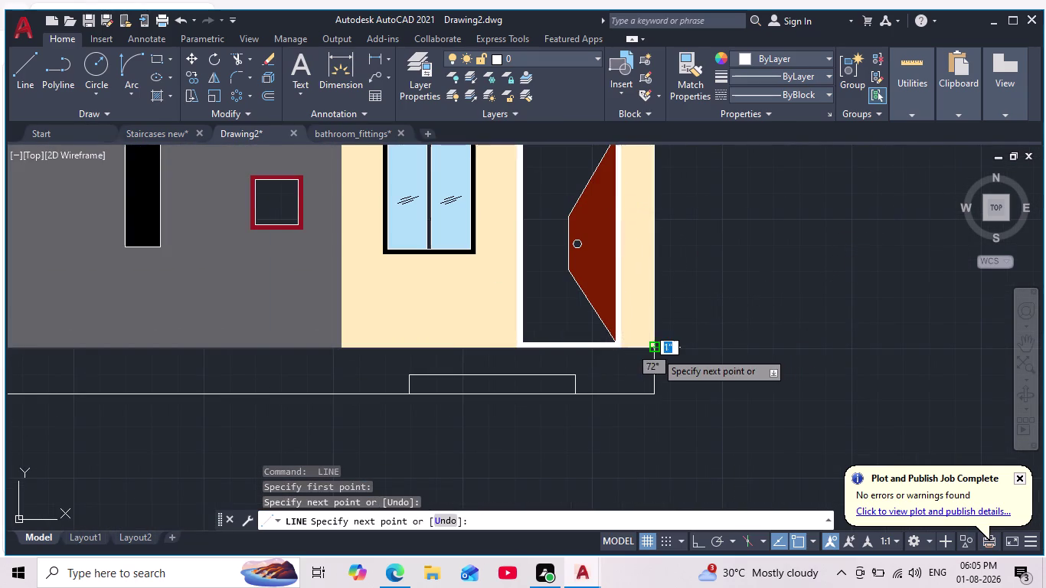
key(Escape)
scroll(down, 3)
middle_drag(703, 356, 692, 415)
scroll(down, 3)
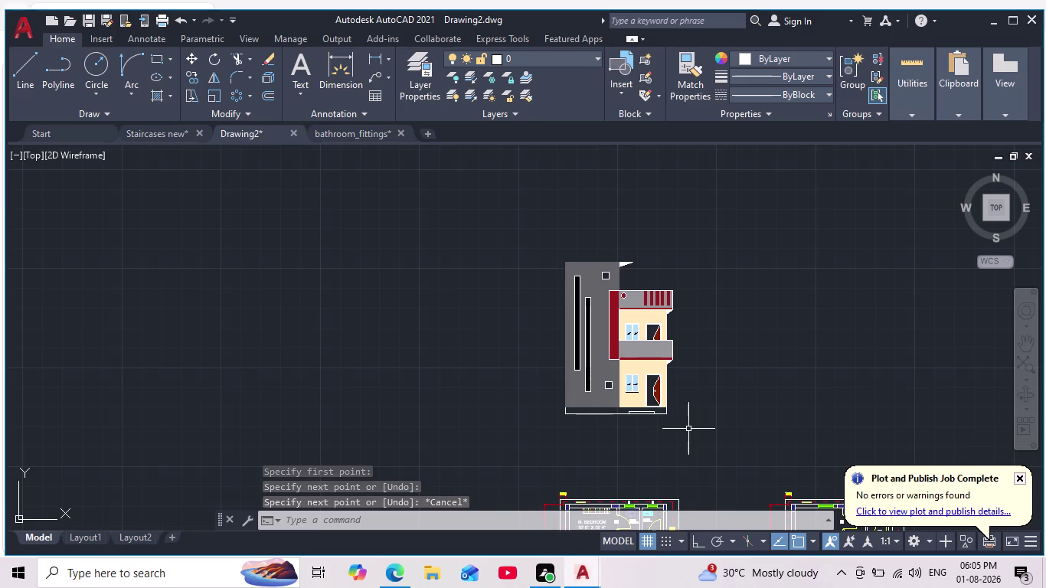
click(40, 60)
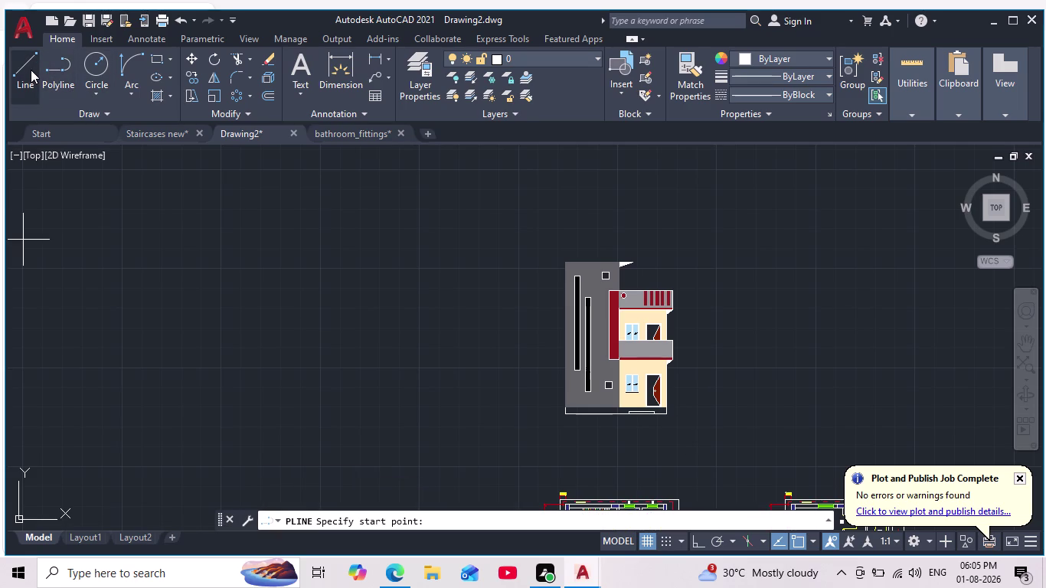
Draw a line along the grey wall's top from its corner to the parapet's lower corner.
click(31, 69)
scroll(up, 3)
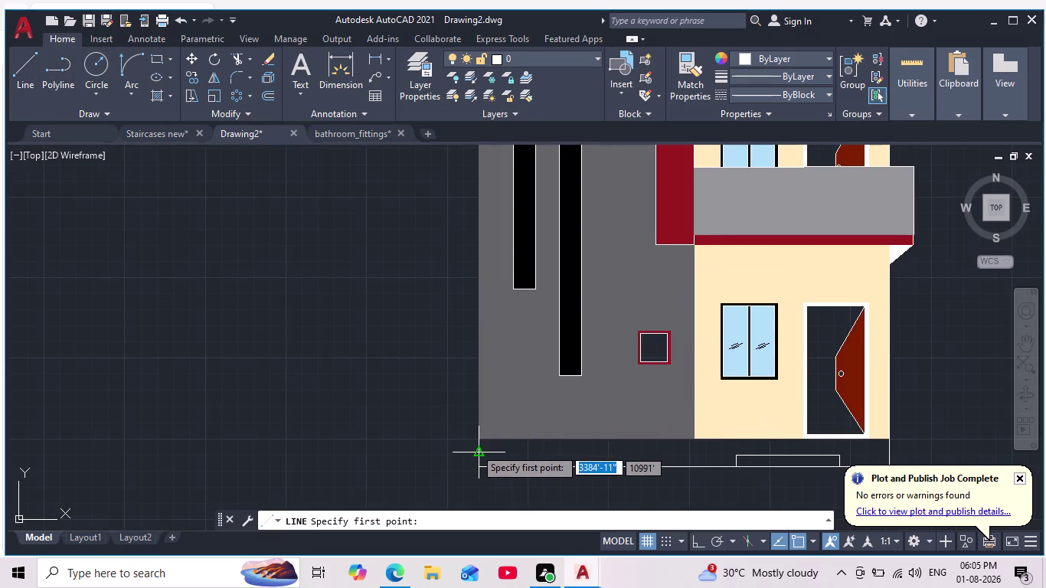
click(474, 440)
middle_drag(467, 282, 469, 410)
scroll(down, 3)
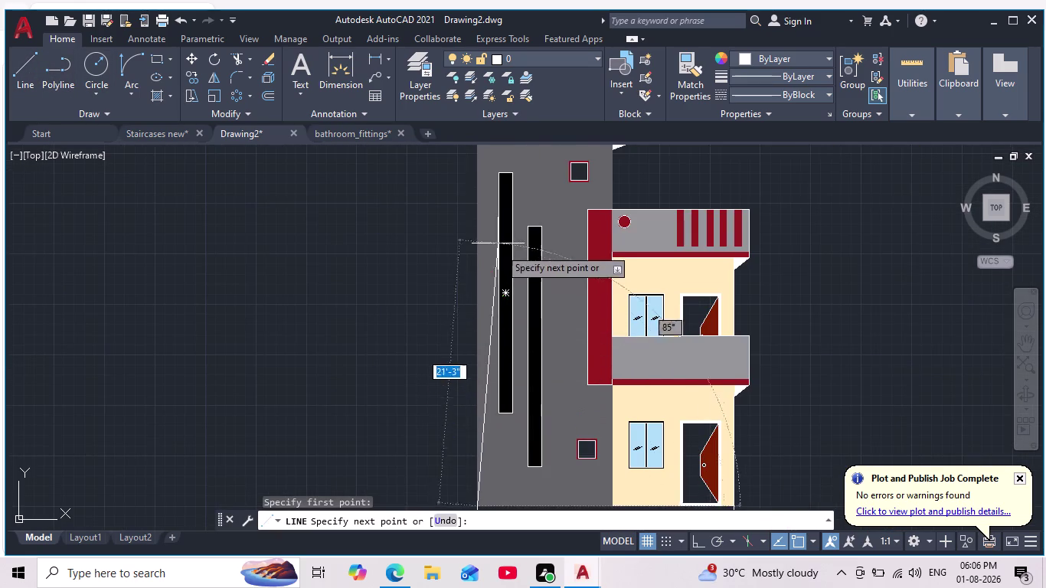
middle_drag(473, 205, 455, 298)
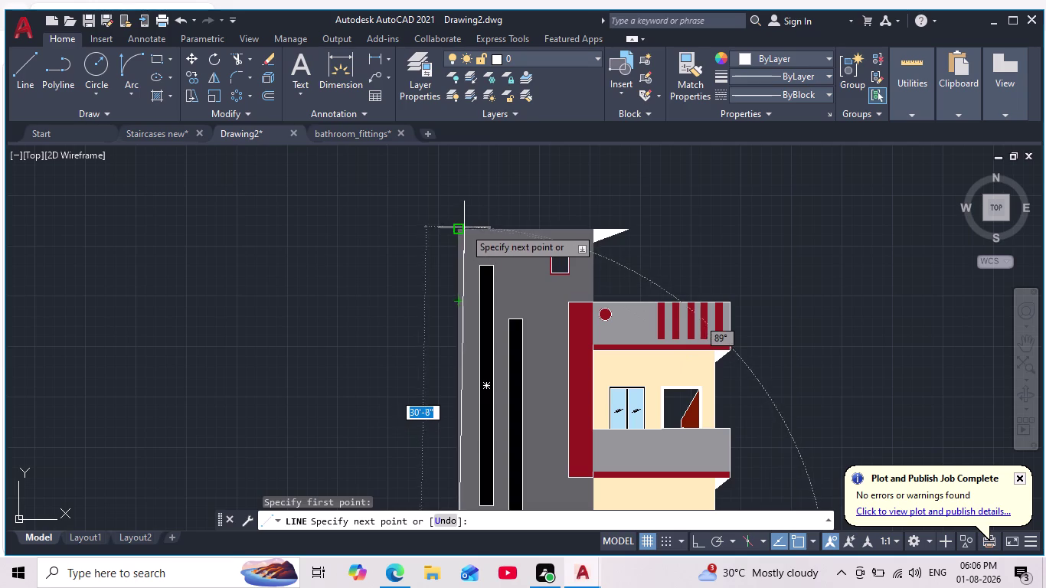
click(457, 227)
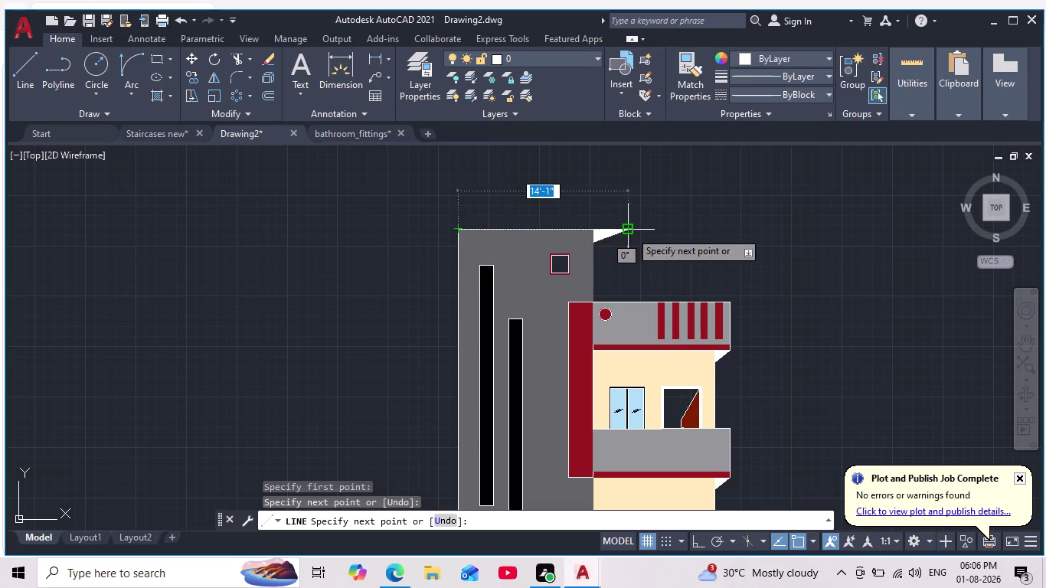
click(630, 232)
scroll(up, 3)
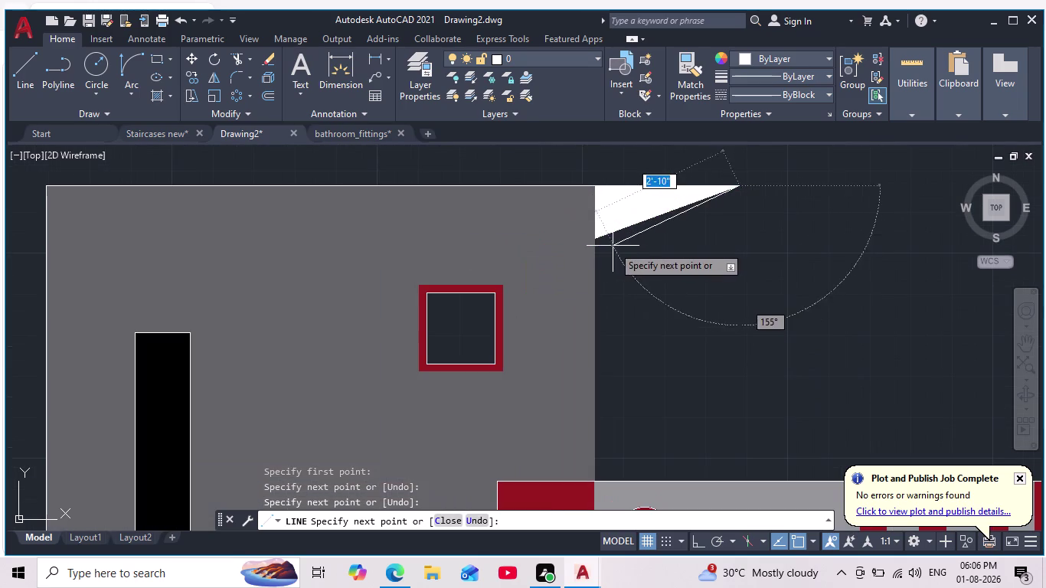
key(Escape)
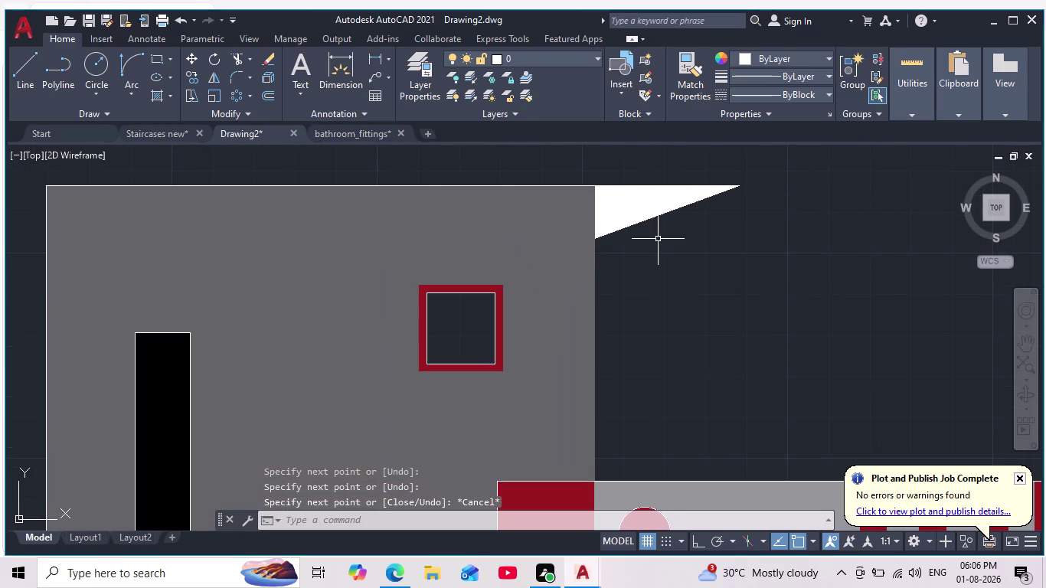
Draw a line from the wall down to the balcony's top edge.
key(space)
click(594, 185)
middle_drag(612, 301, 619, 278)
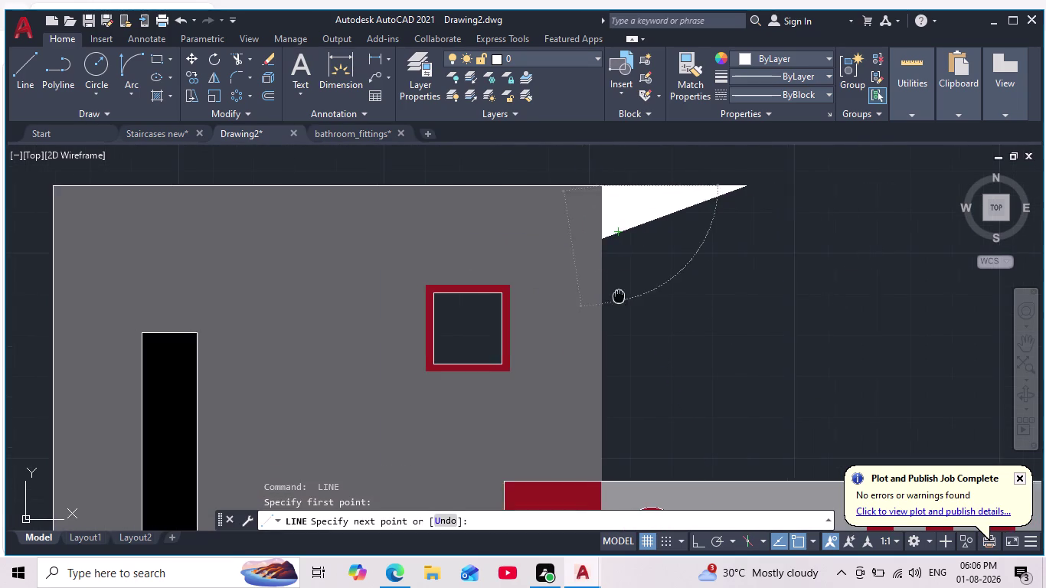
middle_drag(618, 279, 619, 232)
scroll(down, 3)
click(609, 345)
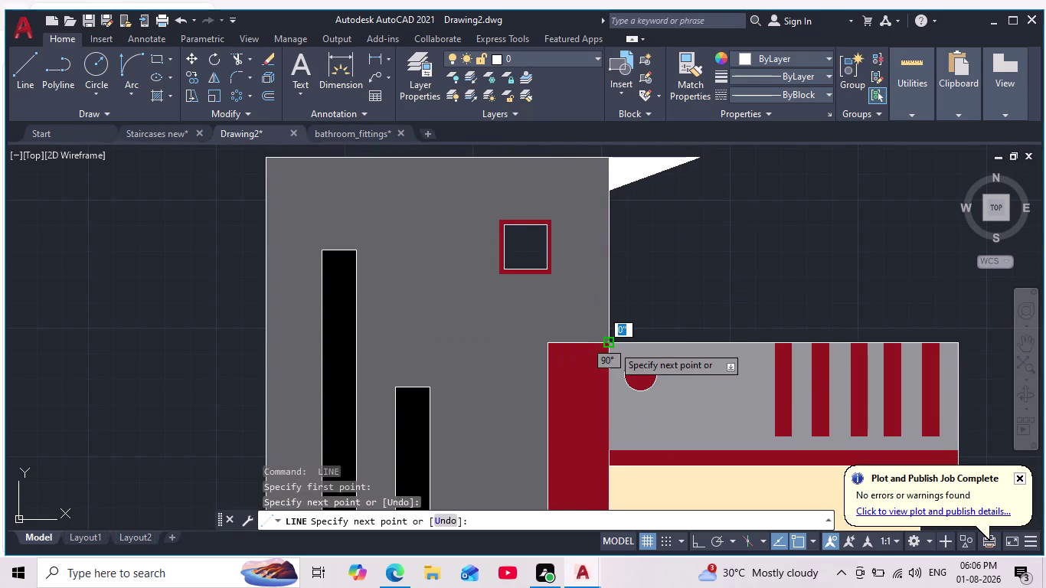
key(Escape)
scroll(down, 3)
middle_drag(720, 334, 628, 209)
scroll(down, 3)
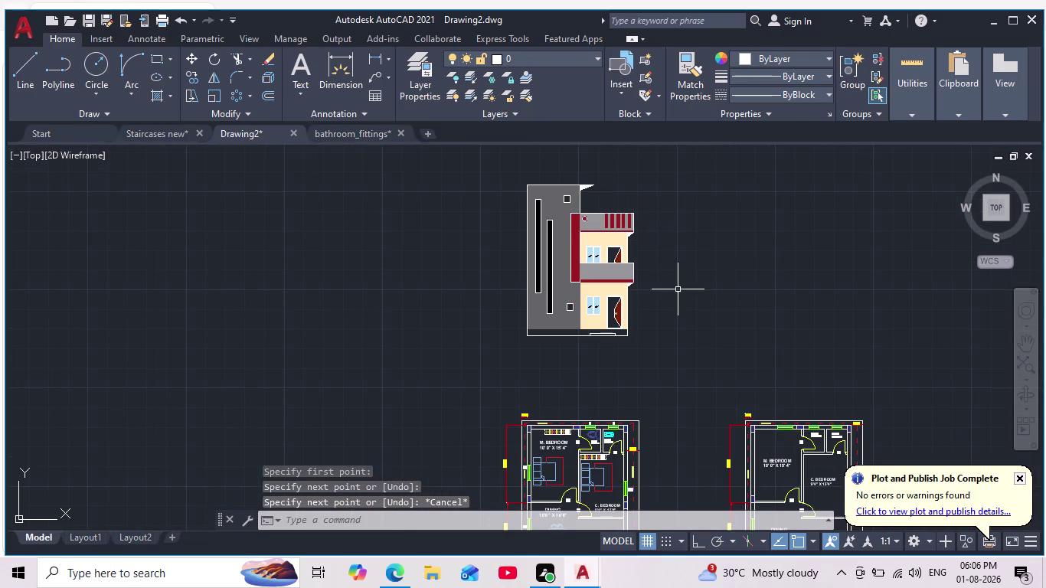
Zoom and pan around the elevation to inspect the ground-floor door.
scroll(up, 3)
middle_drag(682, 294, 704, 340)
scroll(down, 3)
scroll(down, 3)
scroll(up, 3)
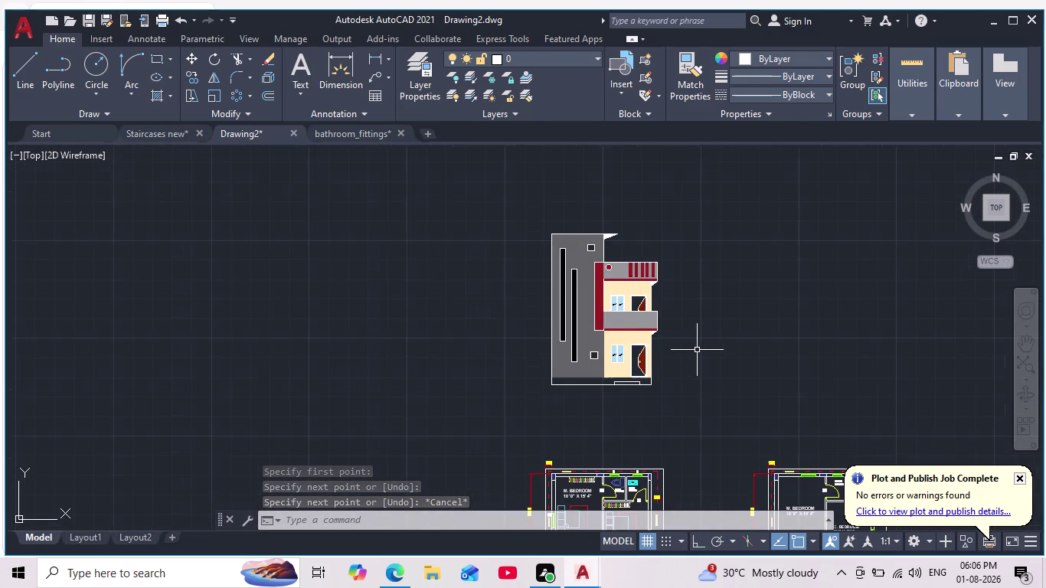
middle_drag(700, 347, 725, 378)
scroll(up, 3)
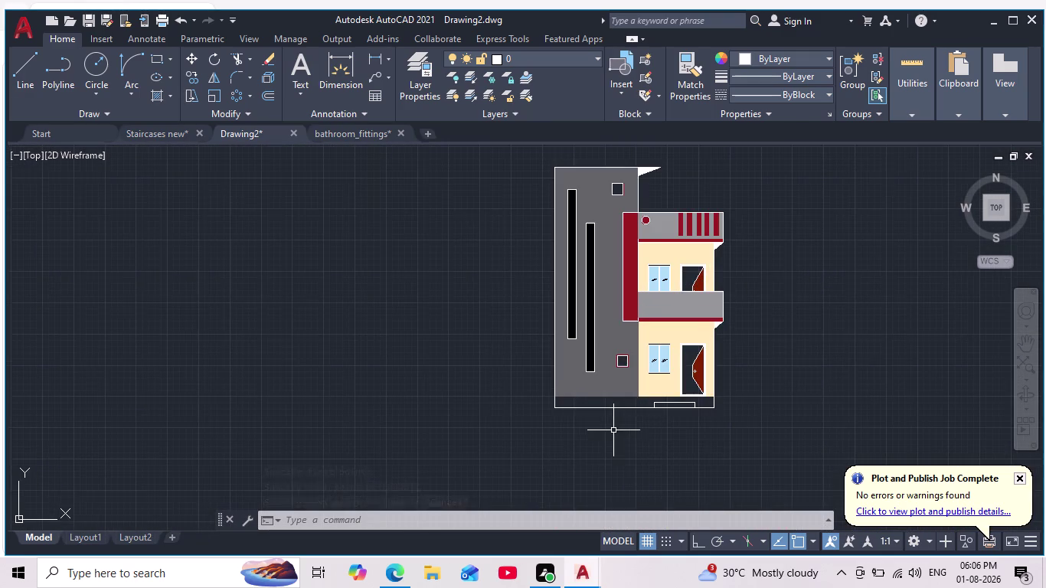
scroll(up, 3)
scroll(up, 3)
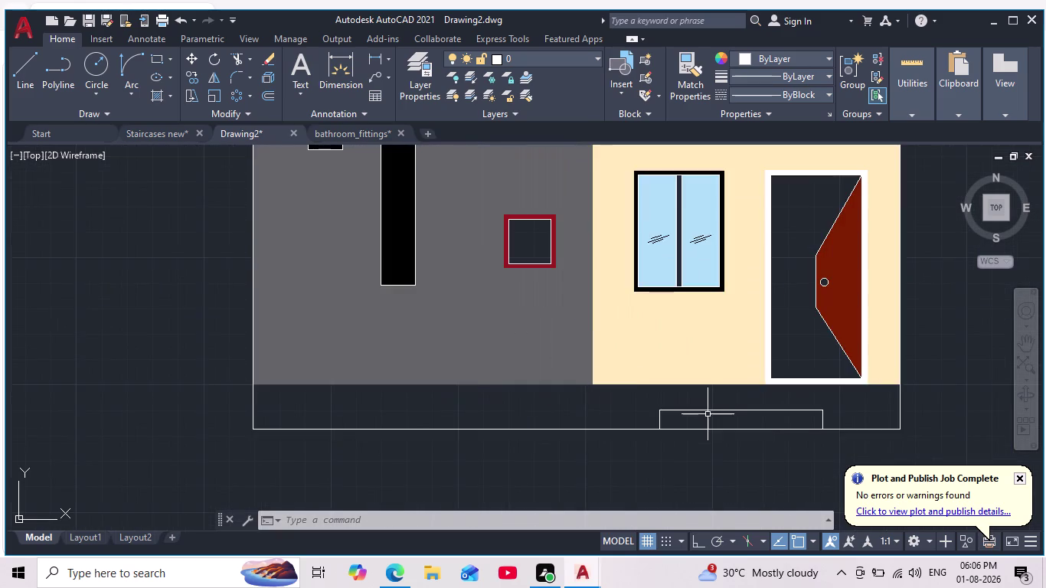
scroll(up, 3)
scroll(down, 3)
scroll(down, 3)
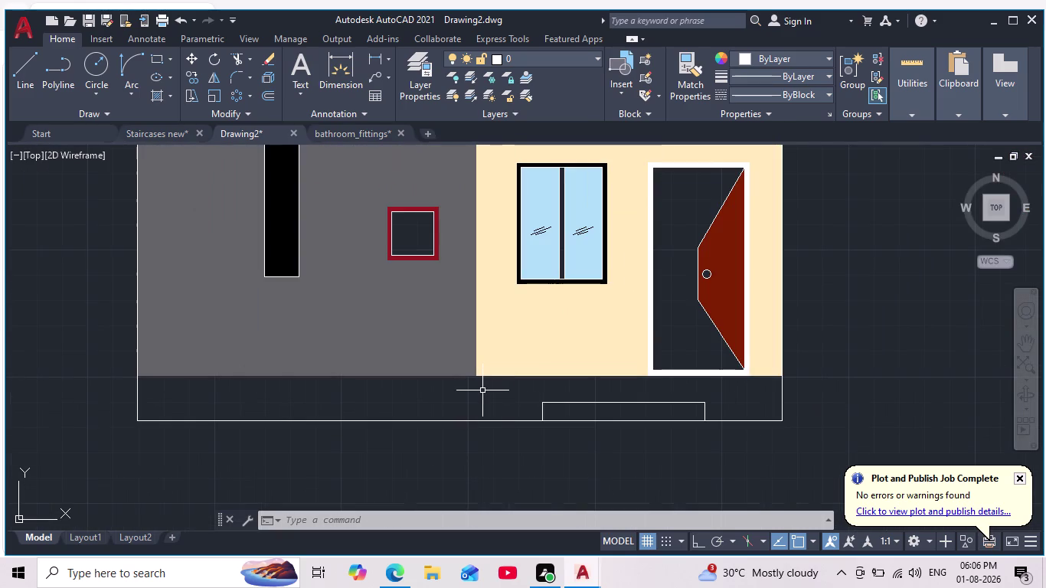
middle_drag(520, 395, 547, 467)
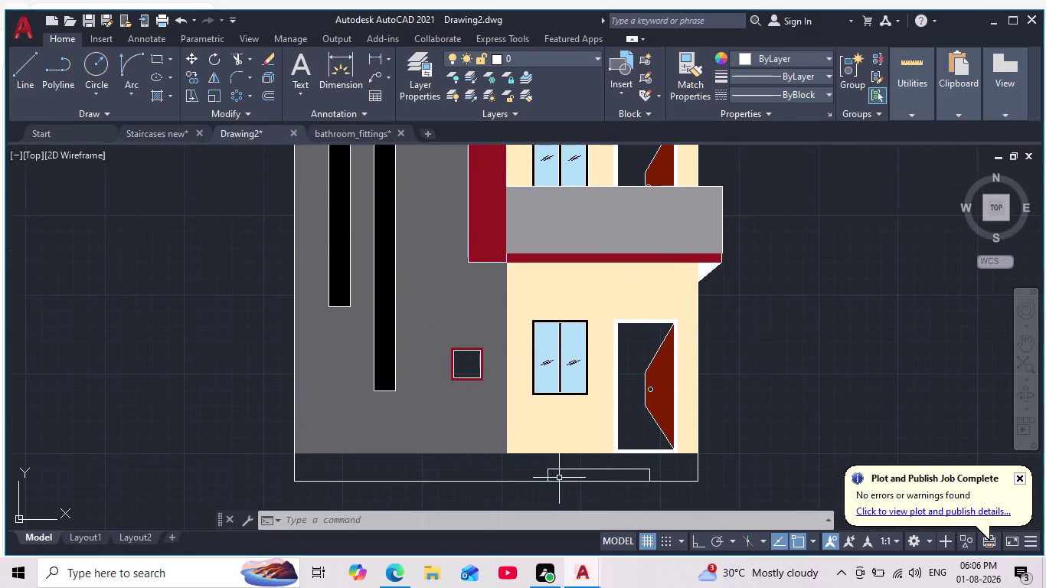
scroll(up, 3)
scroll(up, 3)
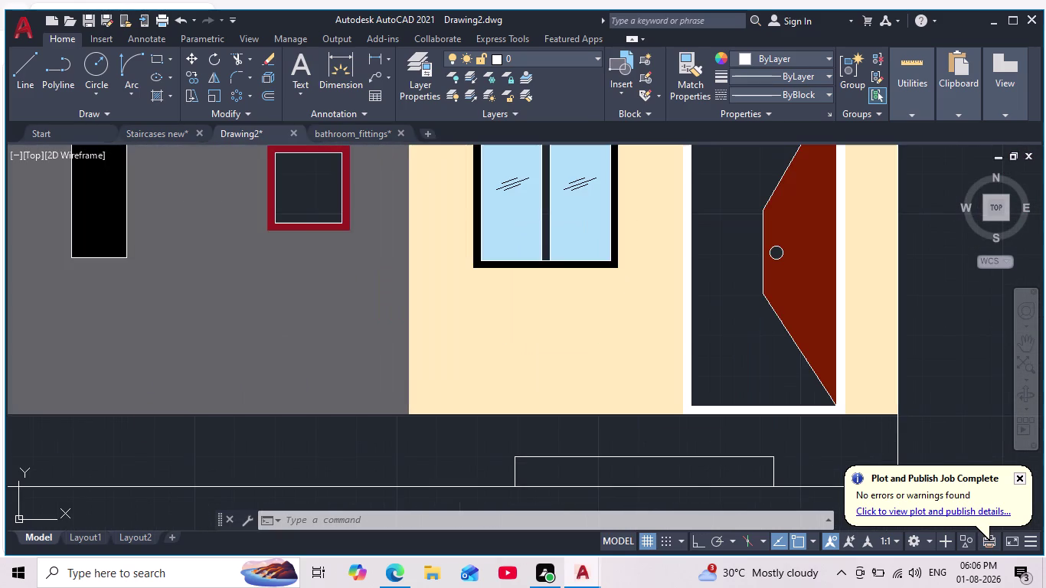
scroll(down, 3)
scroll(up, 3)
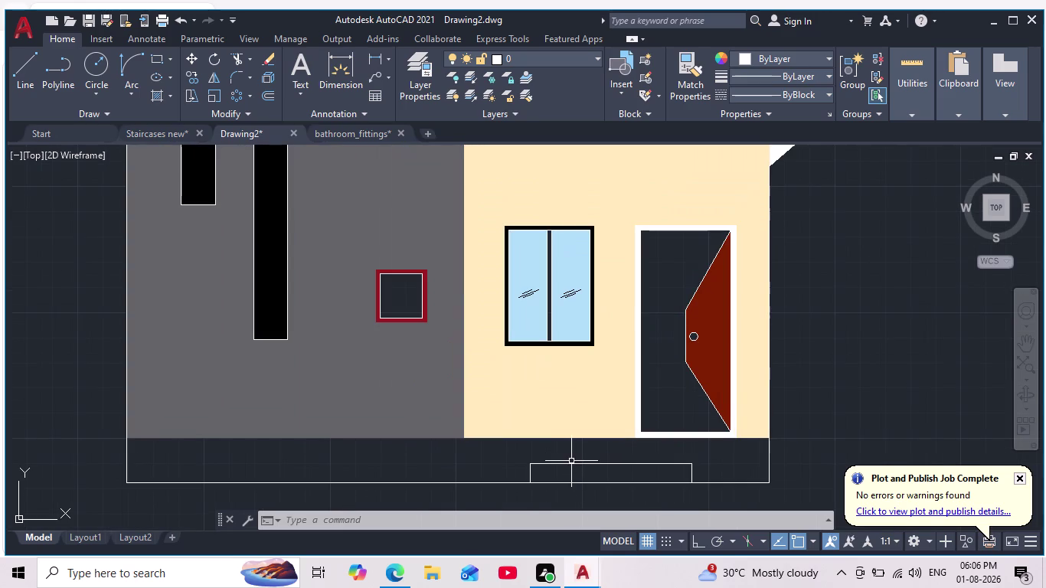
scroll(down, 3)
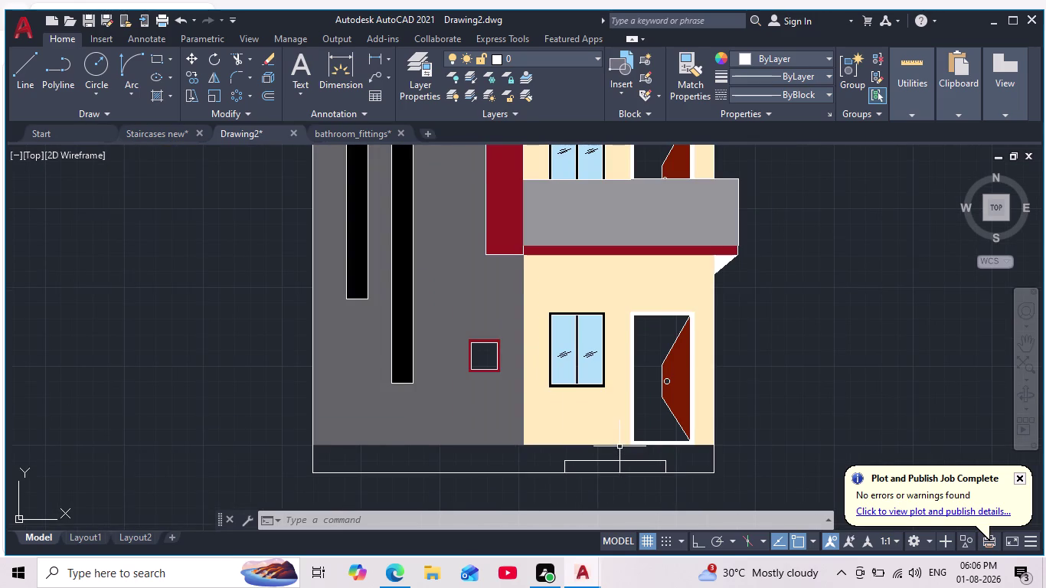
scroll(down, 3)
scroll(up, 3)
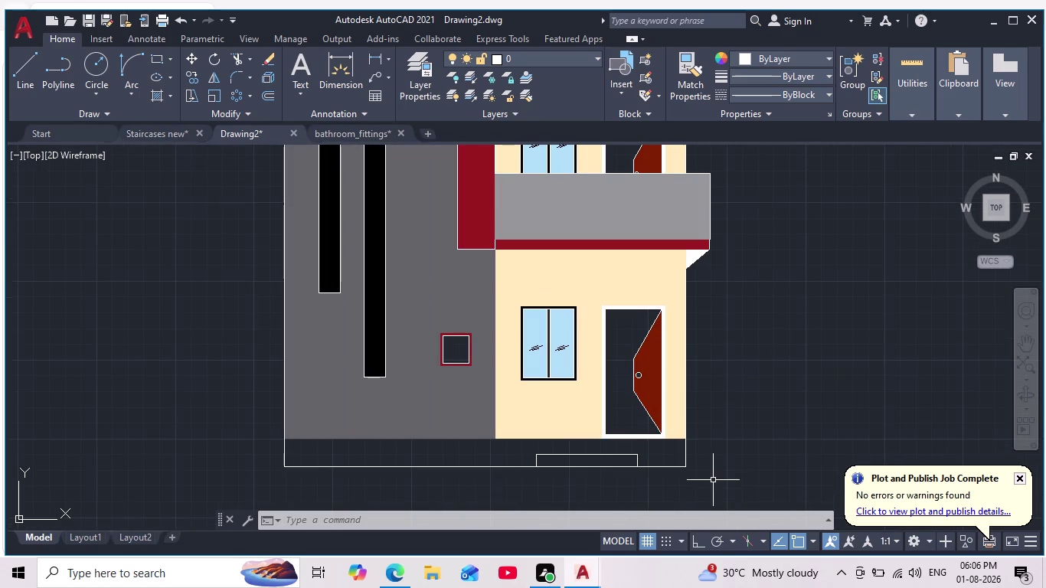
scroll(down, 3)
Check the ground-floor plinth, then start a solid maroon (153,27,30) hatch.
middle_drag(459, 464, 587, 430)
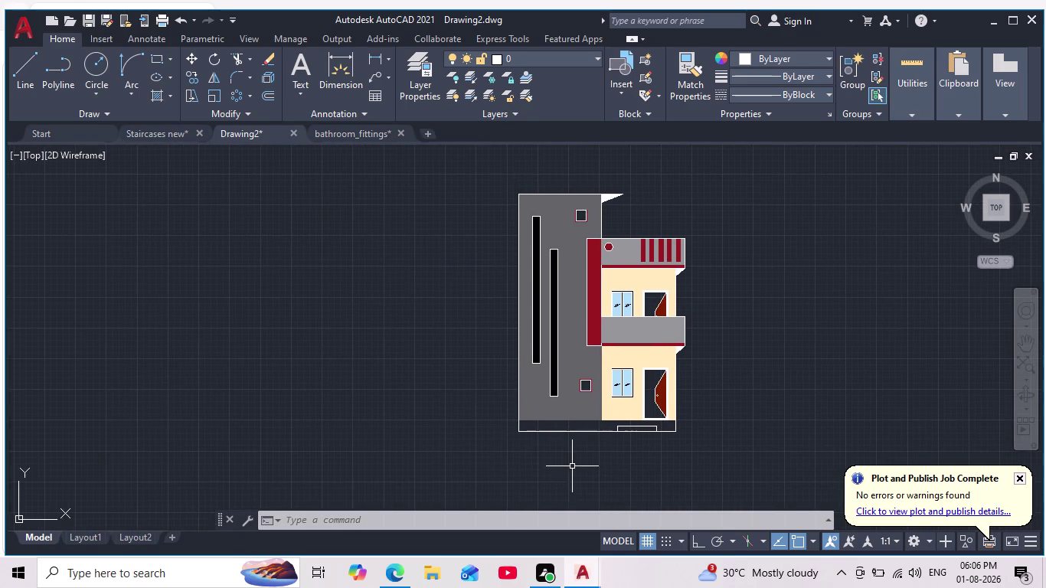
scroll(up, 3)
scroll(down, 3)
middle_drag(575, 452, 571, 452)
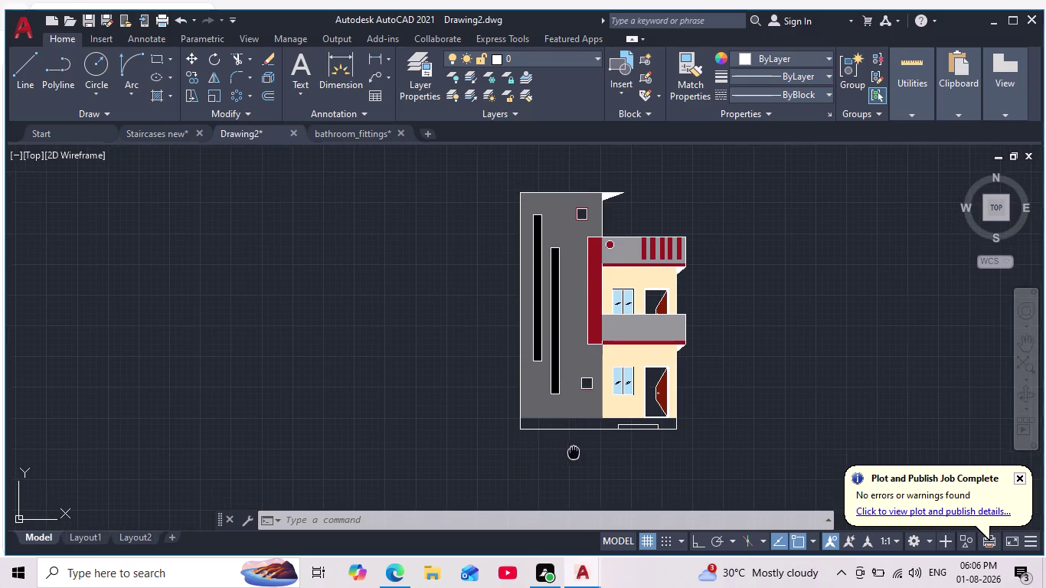
middle_drag(571, 452, 505, 466)
scroll(down, 3)
scroll(up, 3)
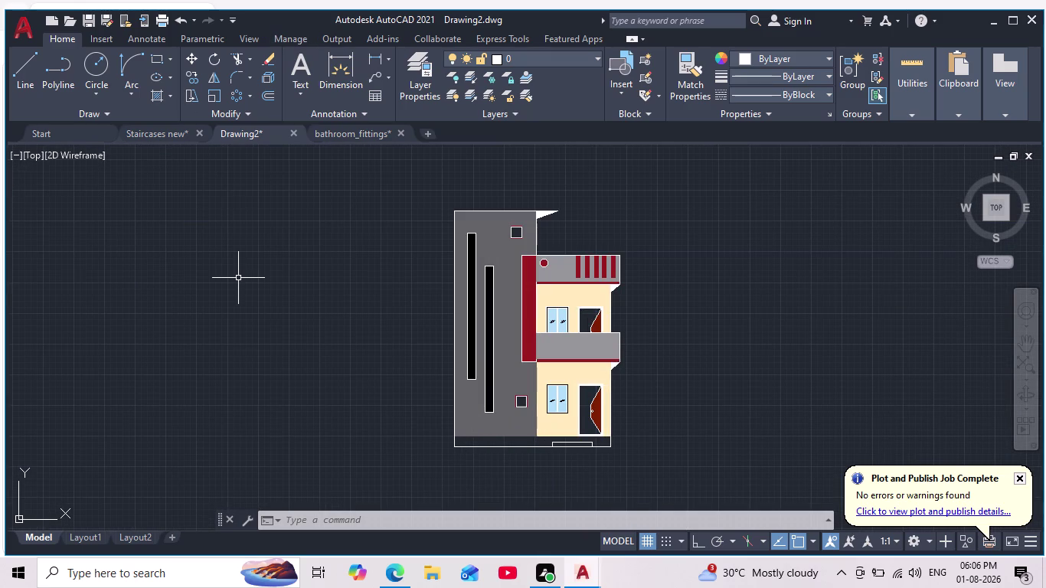
key(h)
key(Return)
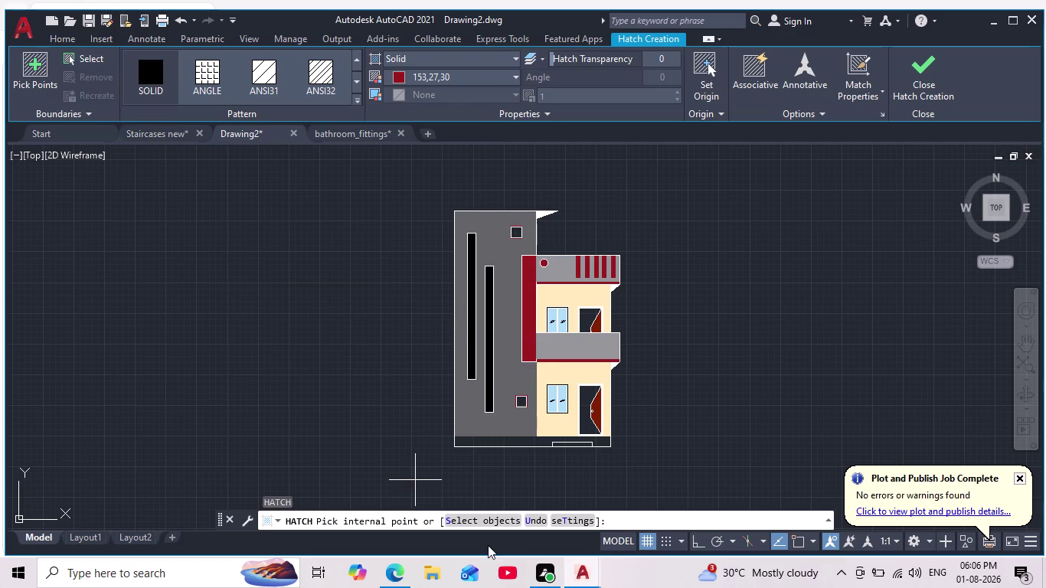
scroll(up, 3)
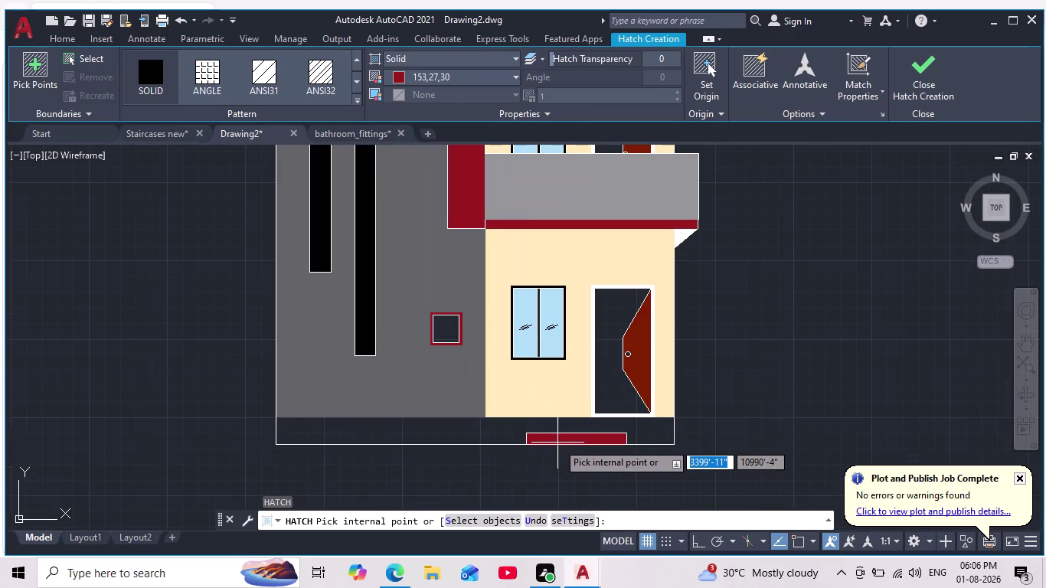
scroll(up, 3)
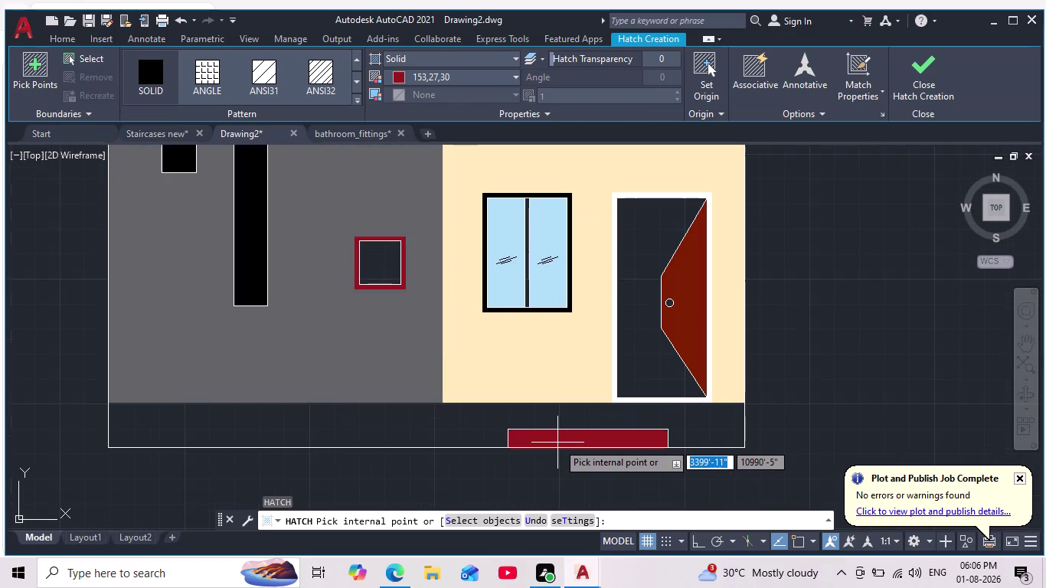
scroll(down, 3)
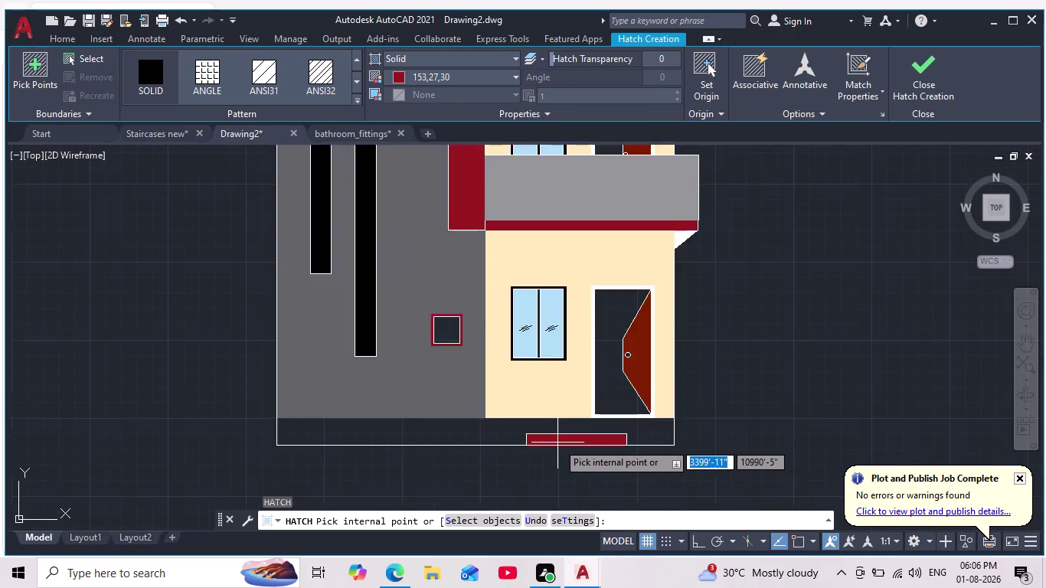
scroll(down, 3)
scroll(up, 3)
scroll(down, 3)
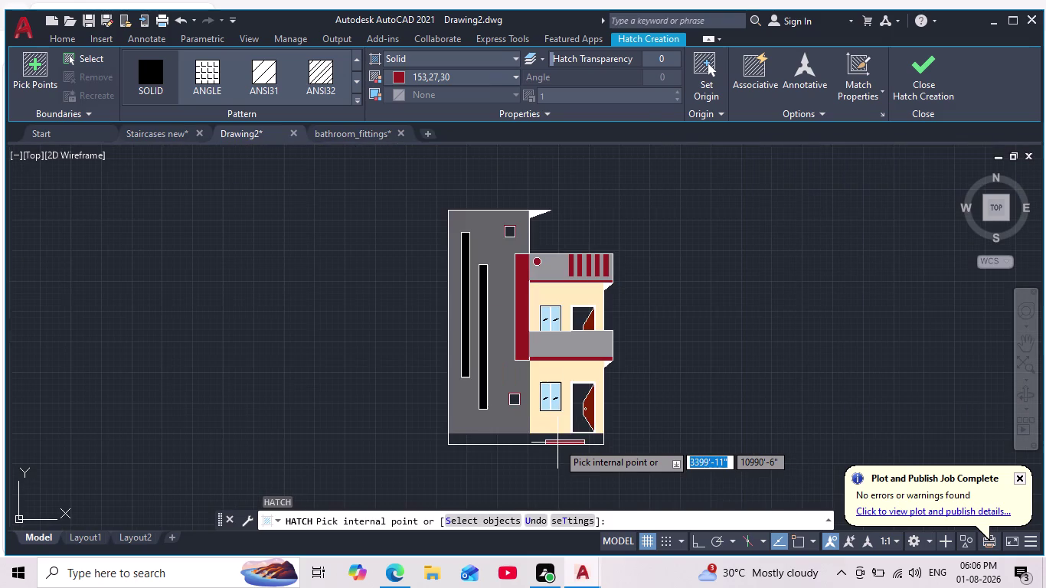
scroll(up, 3)
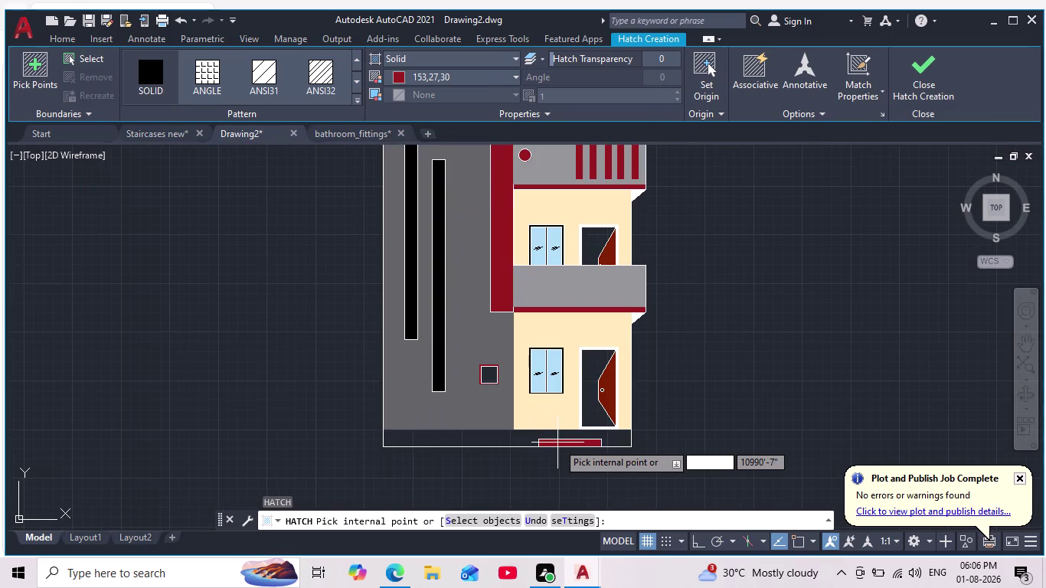
key(Escape)
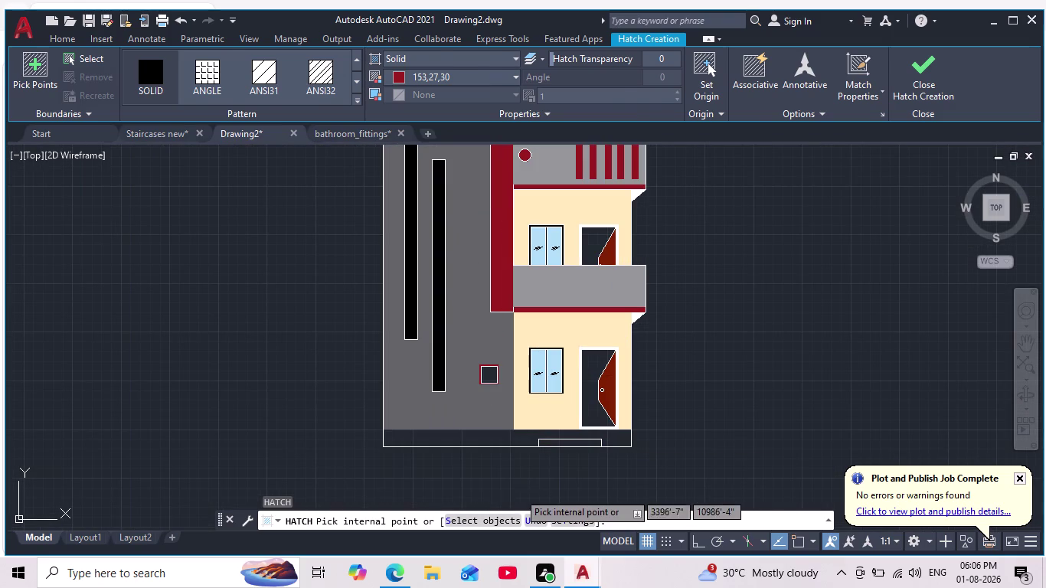
key(h)
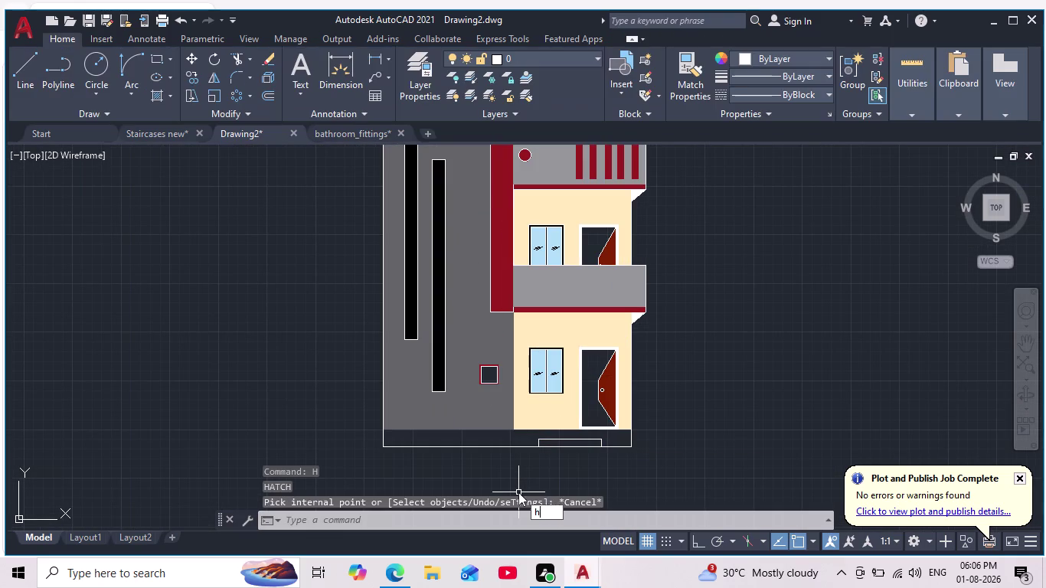
key(Return)
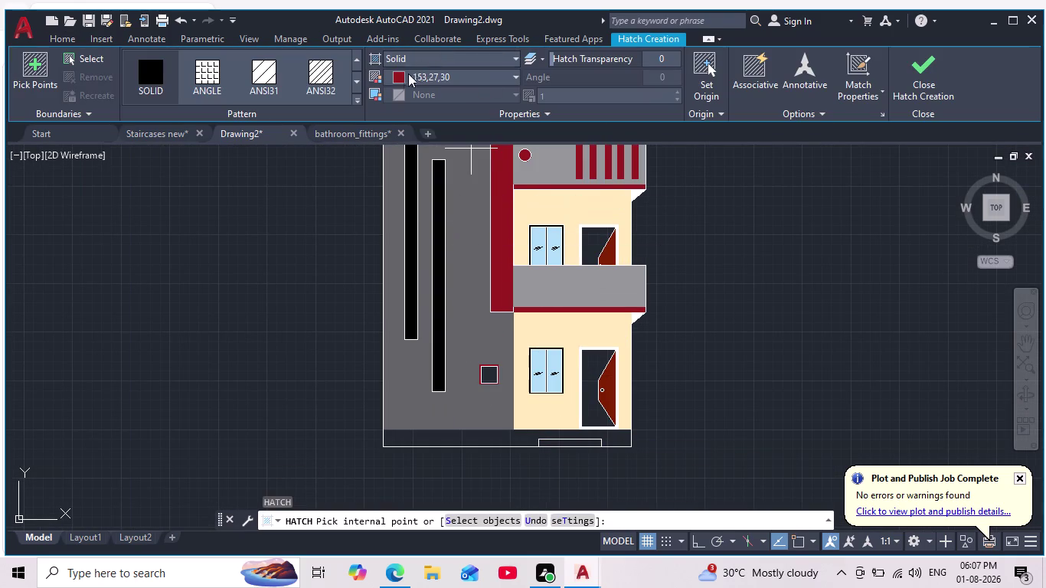
click(400, 77)
click(398, 99)
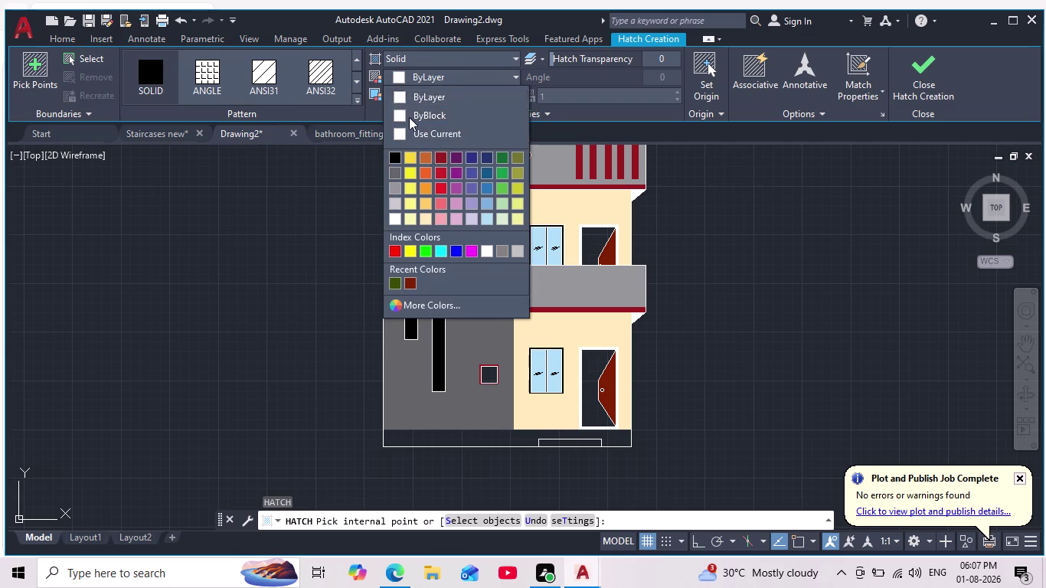
scroll(up, 3)
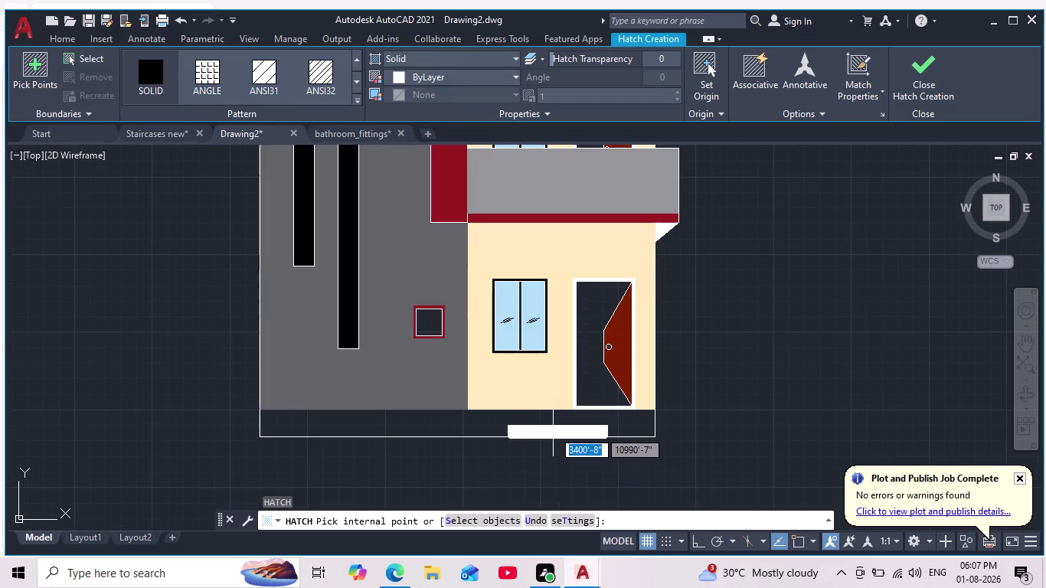
scroll(down, 3)
scroll(up, 3)
click(552, 430)
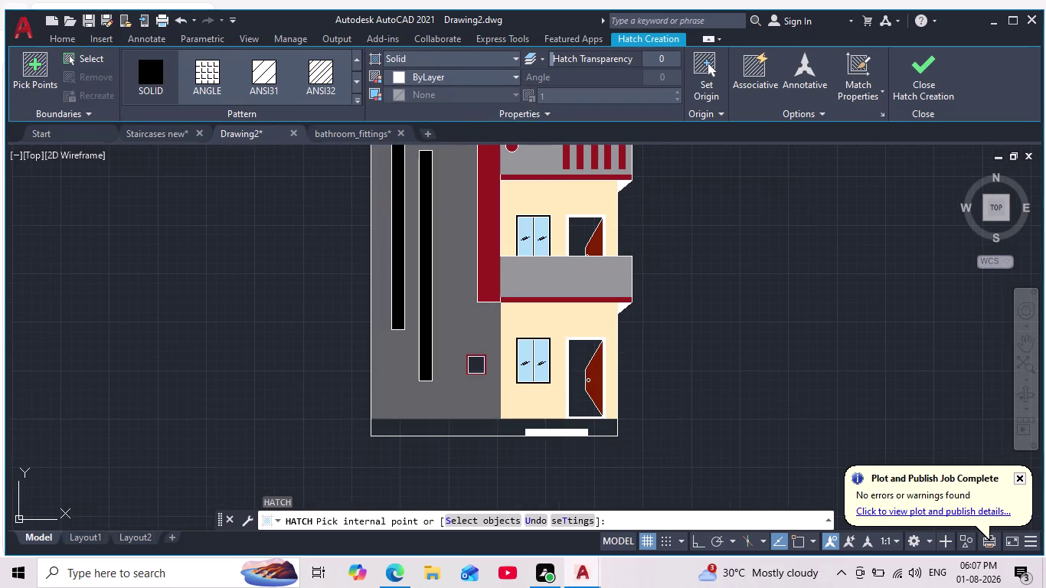
key(Escape)
scroll(down, 3)
middle_drag(494, 447, 499, 474)
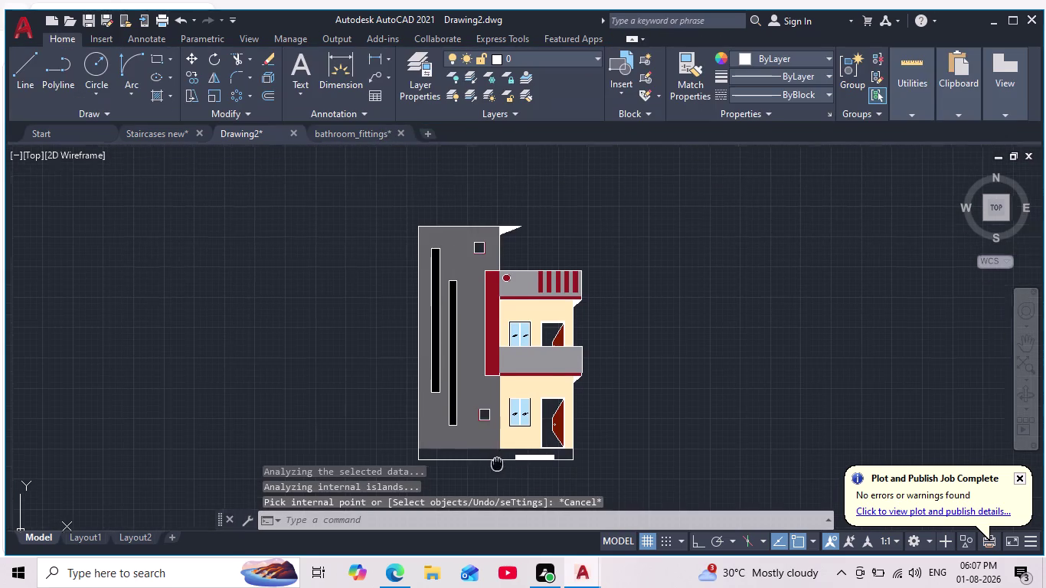
middle_drag(499, 475, 503, 484)
Hatch the base strip under the house with grey, colour 8.
middle_drag(237, 340, 262, 243)
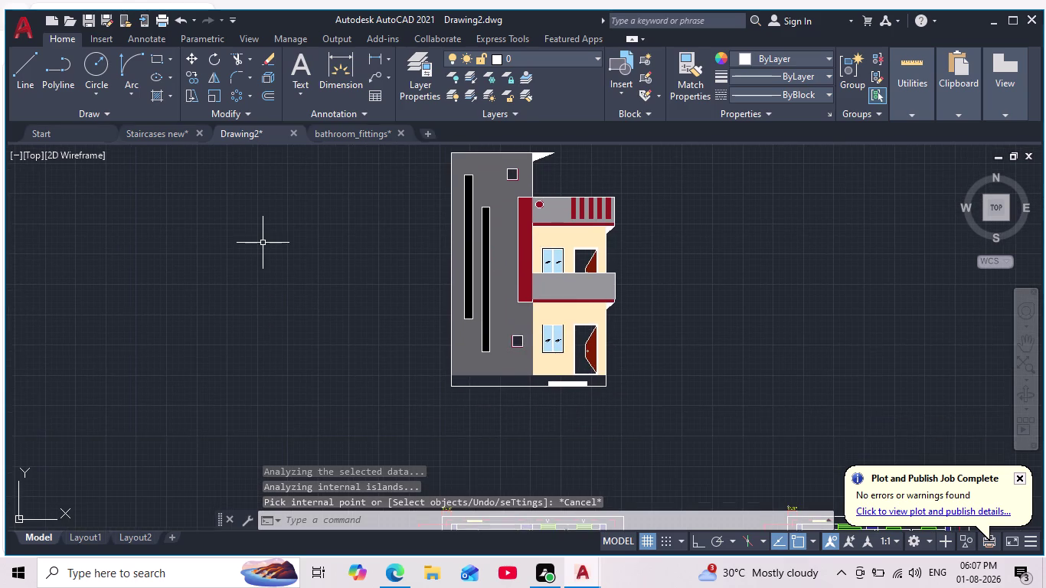
key(h)
key(Return)
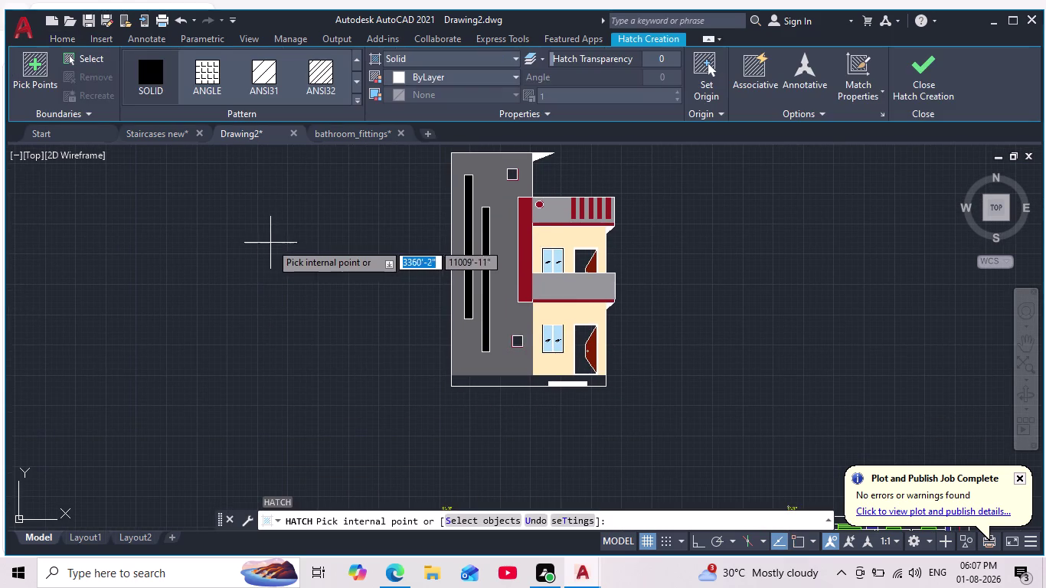
click(398, 69)
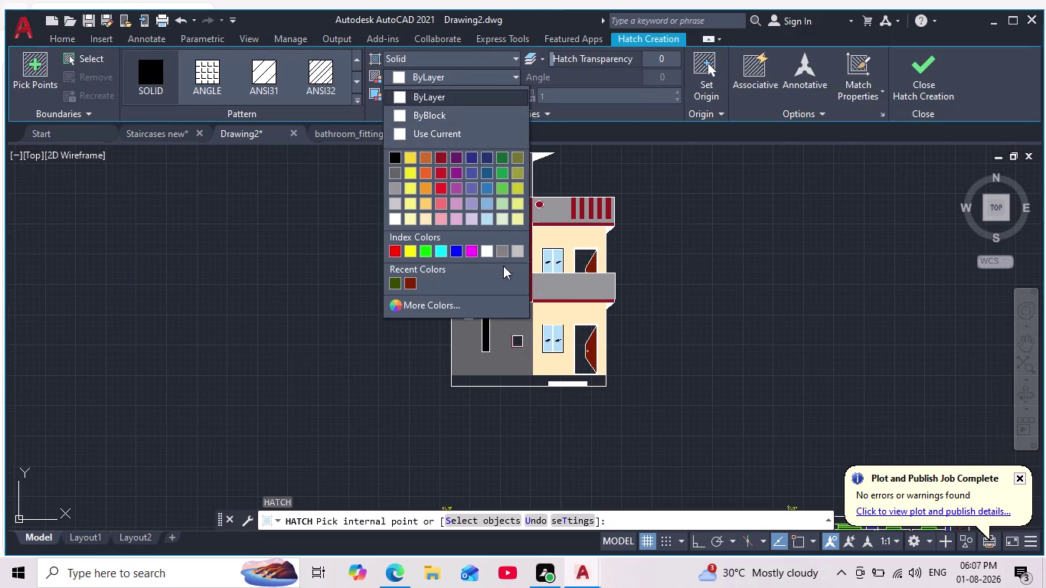
click(494, 252)
scroll(up, 3)
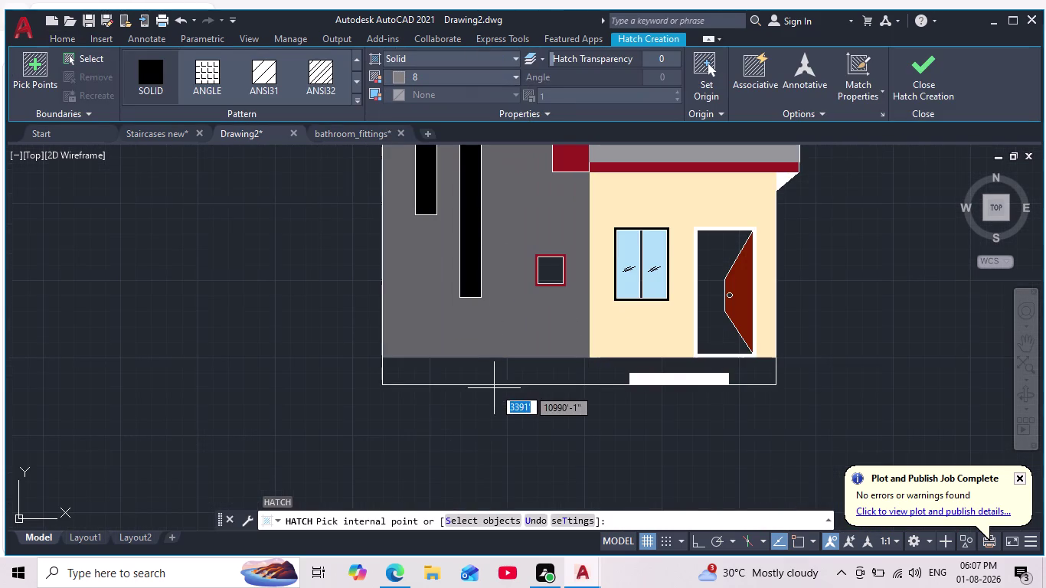
scroll(down, 3)
scroll(down, 3)
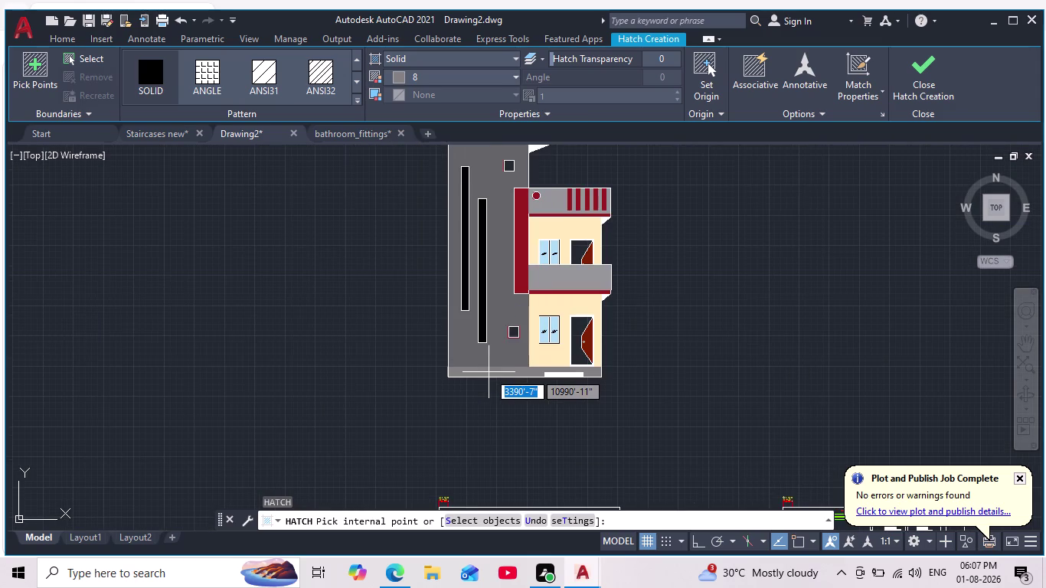
scroll(down, 3)
middle_drag(488, 372, 492, 388)
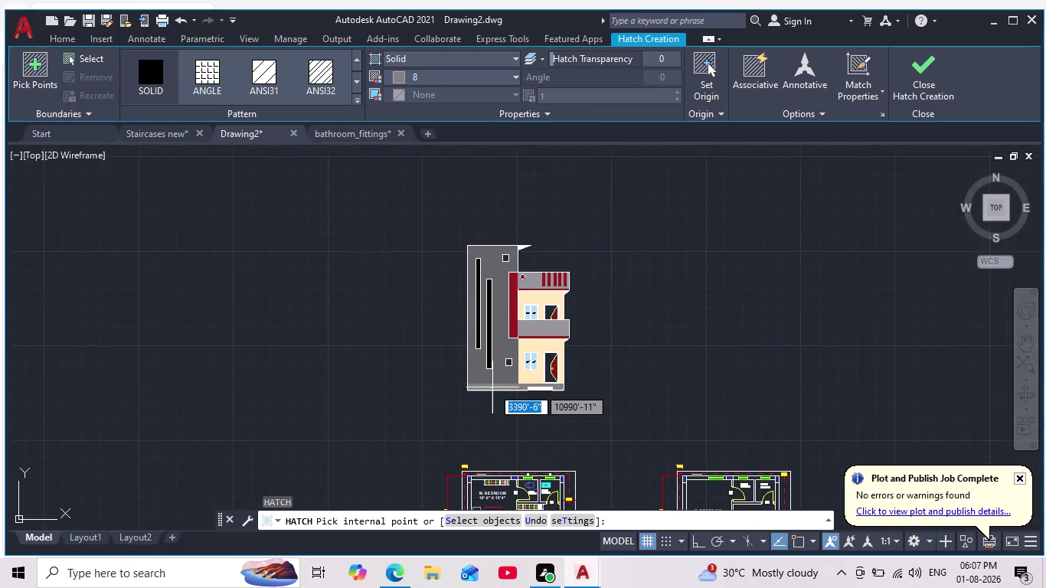
scroll(up, 3)
click(492, 388)
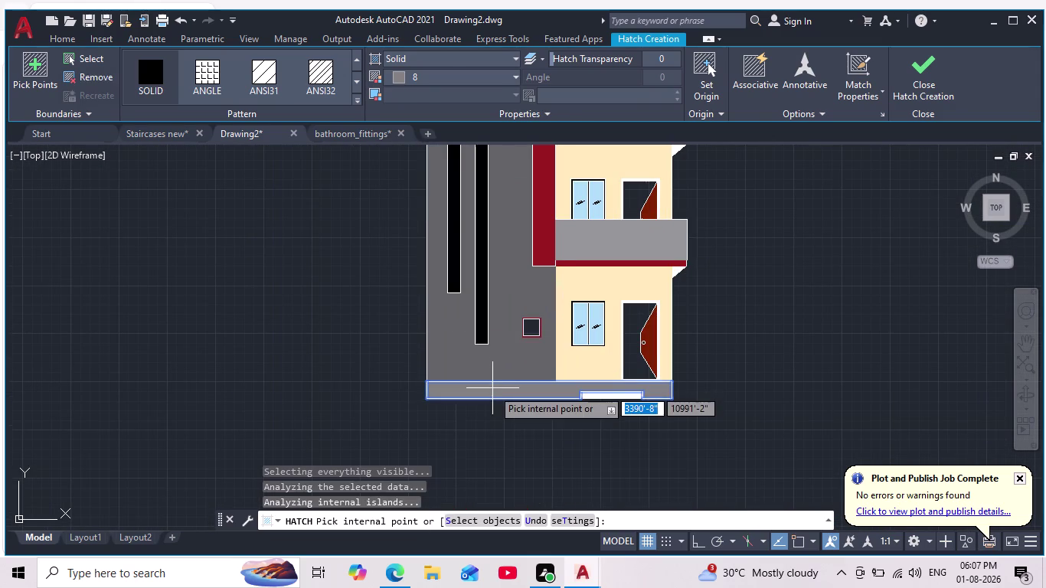
key(Escape)
Erase the white fill from the step rectangle under the ground-floor door.
scroll(down, 3)
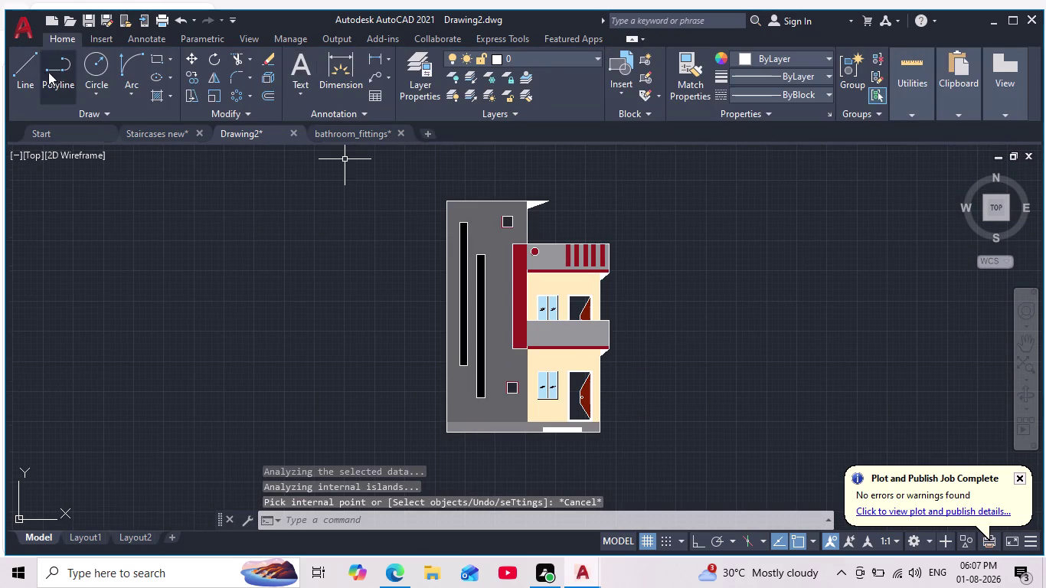
click(24, 75)
scroll(up, 3)
key(Escape)
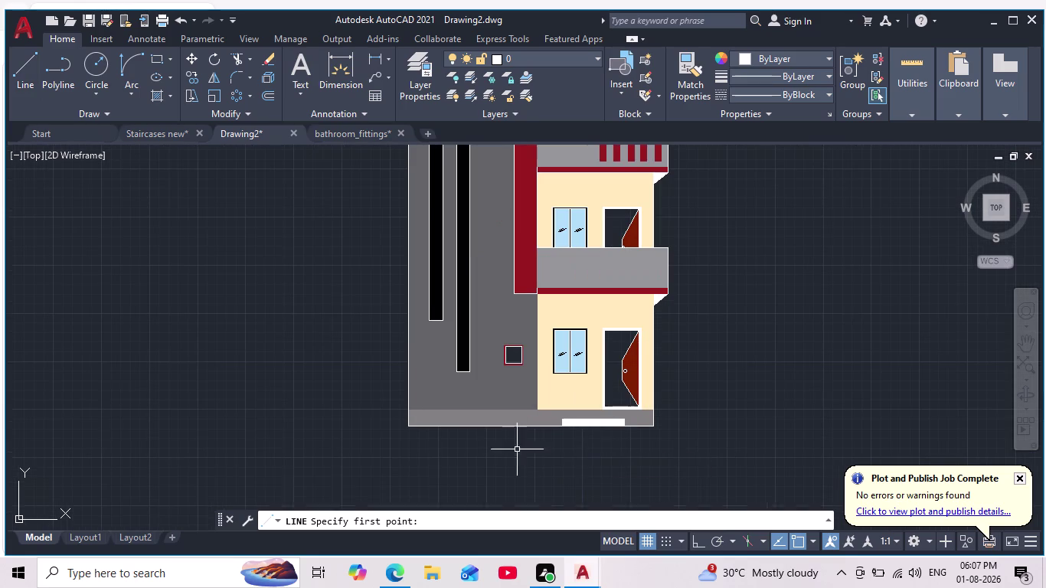
key(Escape)
click(604, 423)
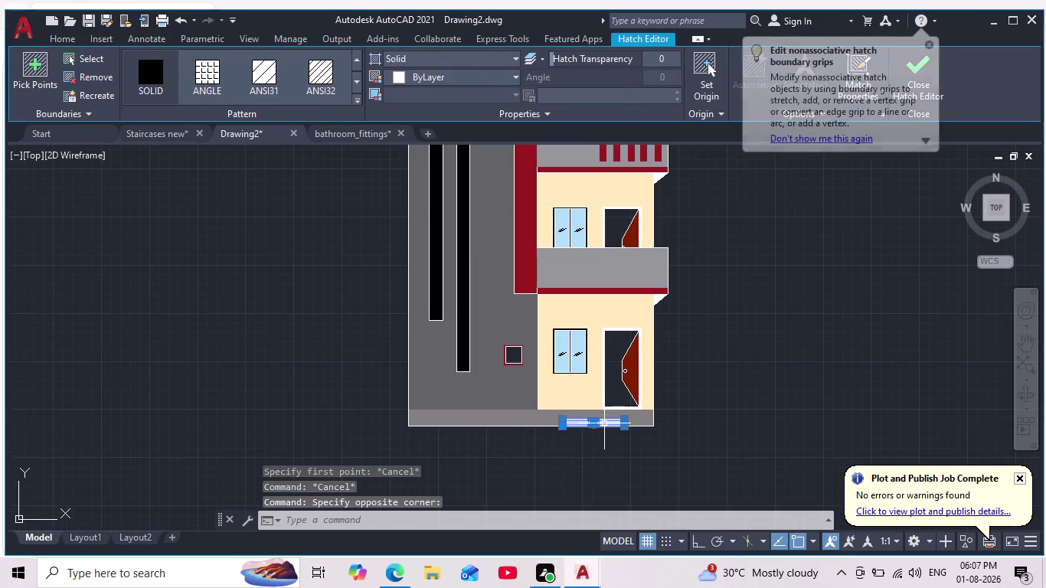
key(Delete)
scroll(up, 3)
middle_drag(584, 453, 546, 463)
scroll(down, 3)
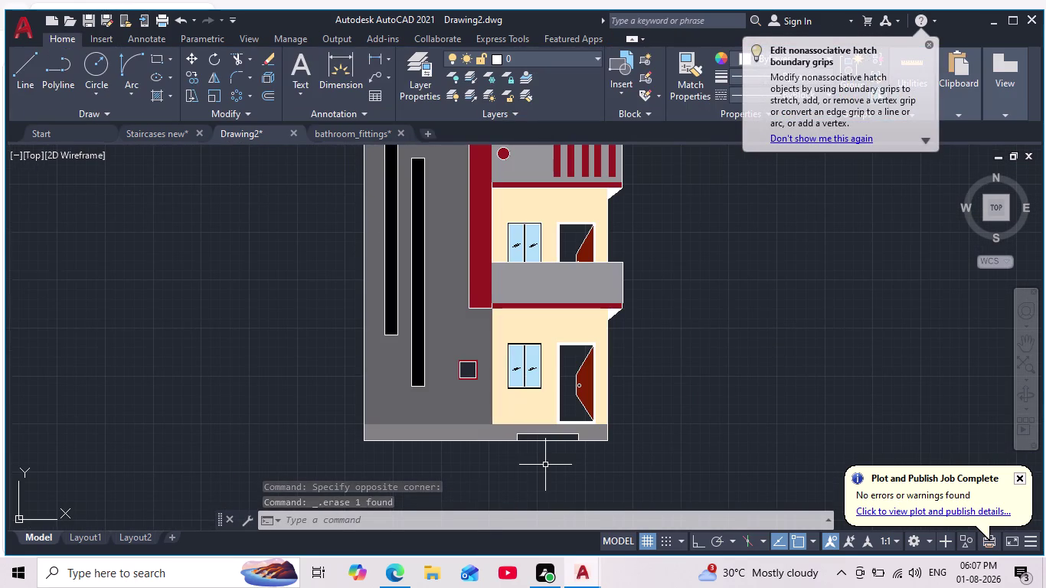
key(h)
key(Return)
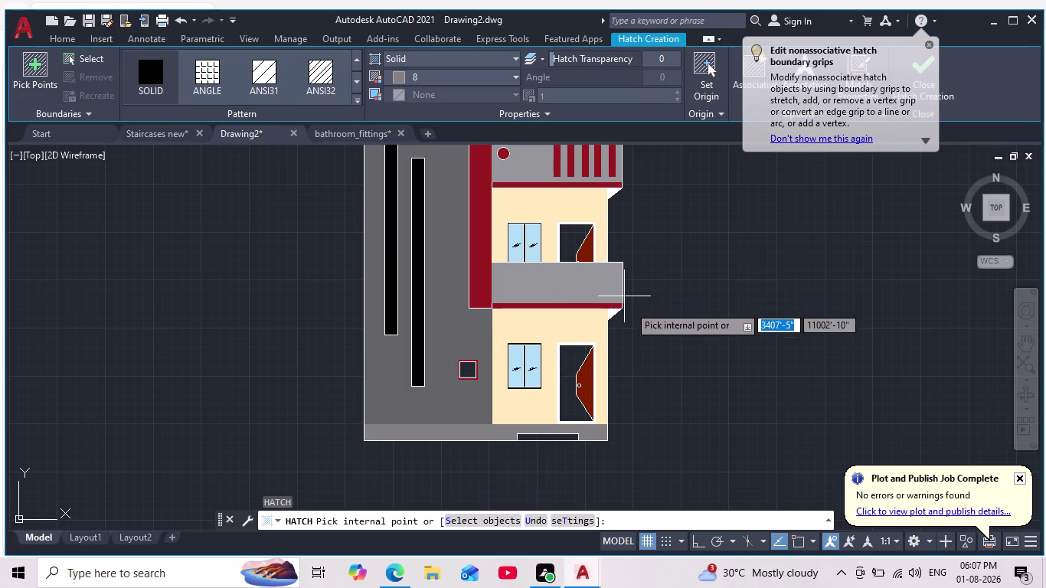
Set the hatch colour to black (0,0,0), replacing a briefly chosen maroon.
scroll(down, 3)
click(402, 77)
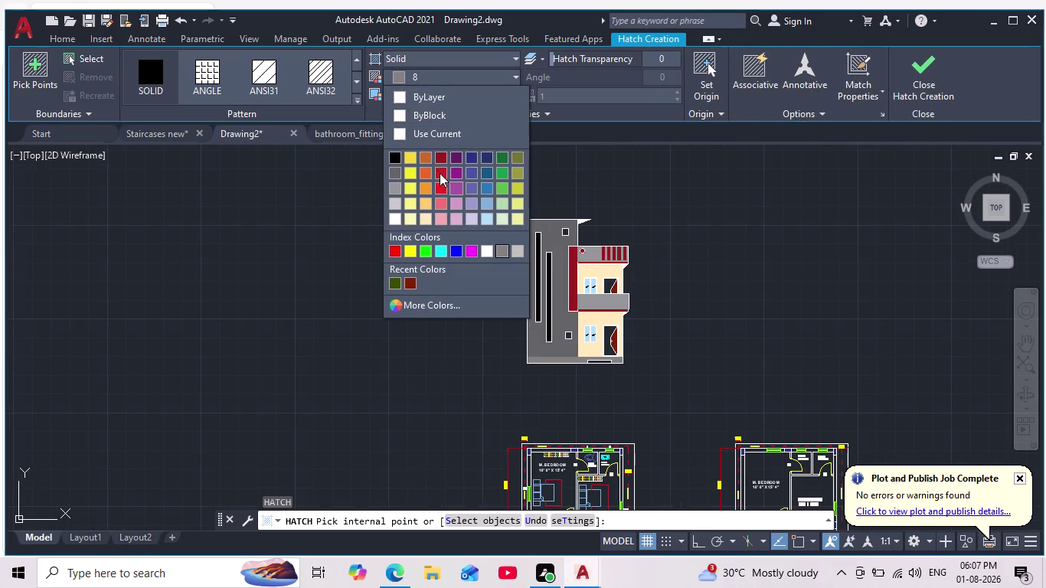
click(437, 158)
scroll(up, 3)
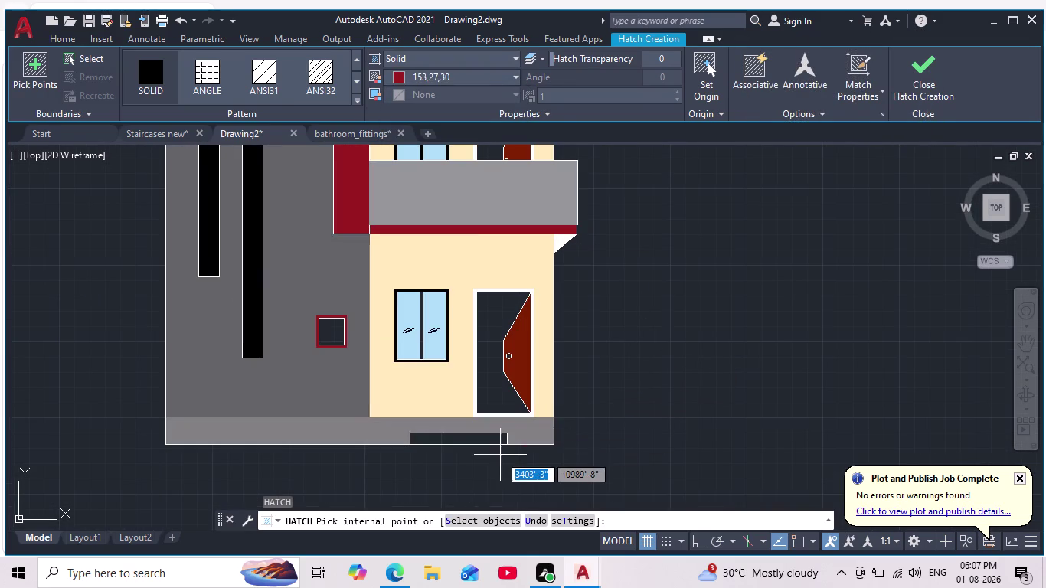
scroll(down, 3)
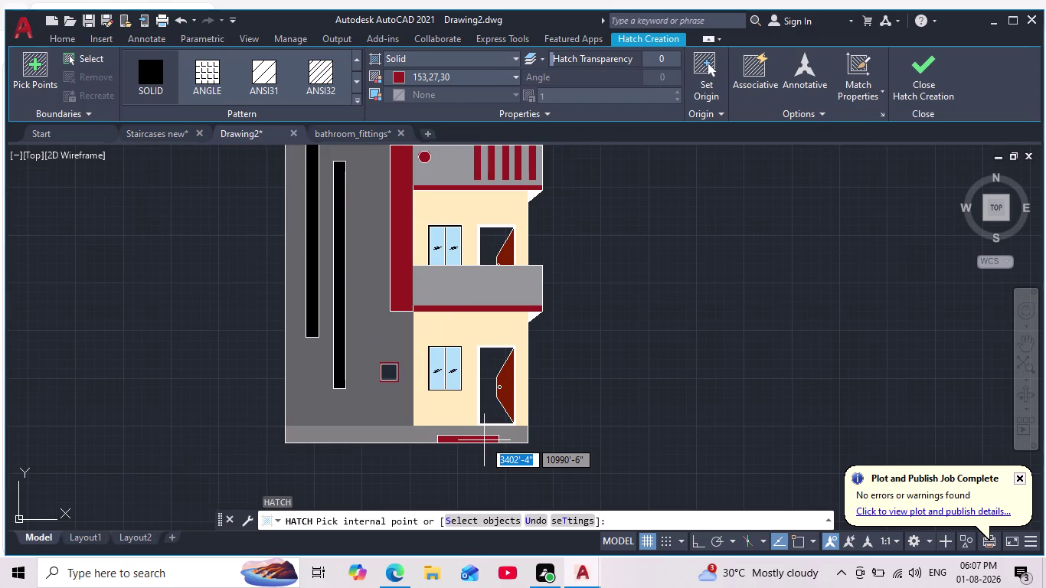
scroll(down, 3)
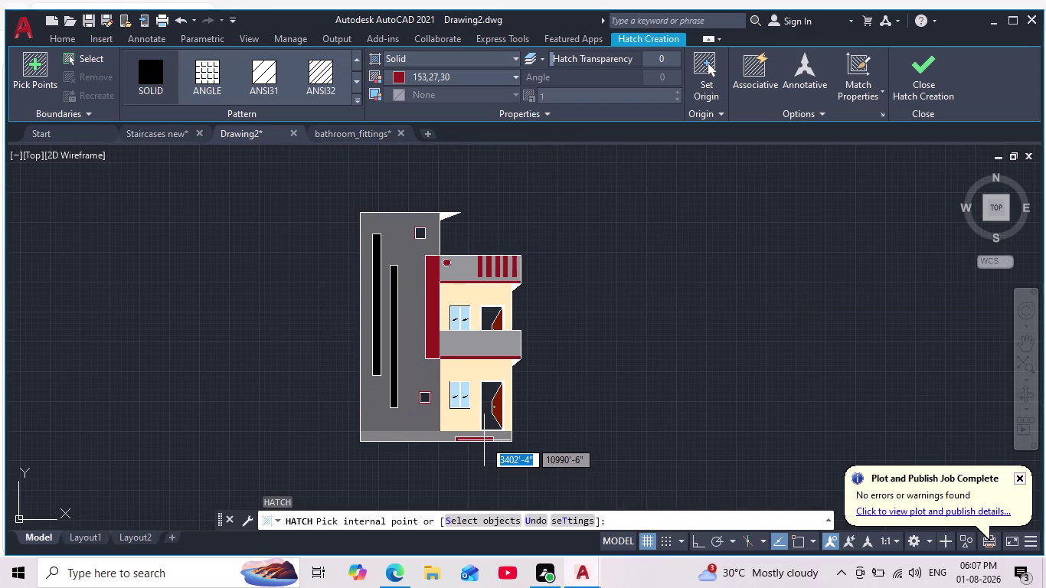
scroll(up, 3)
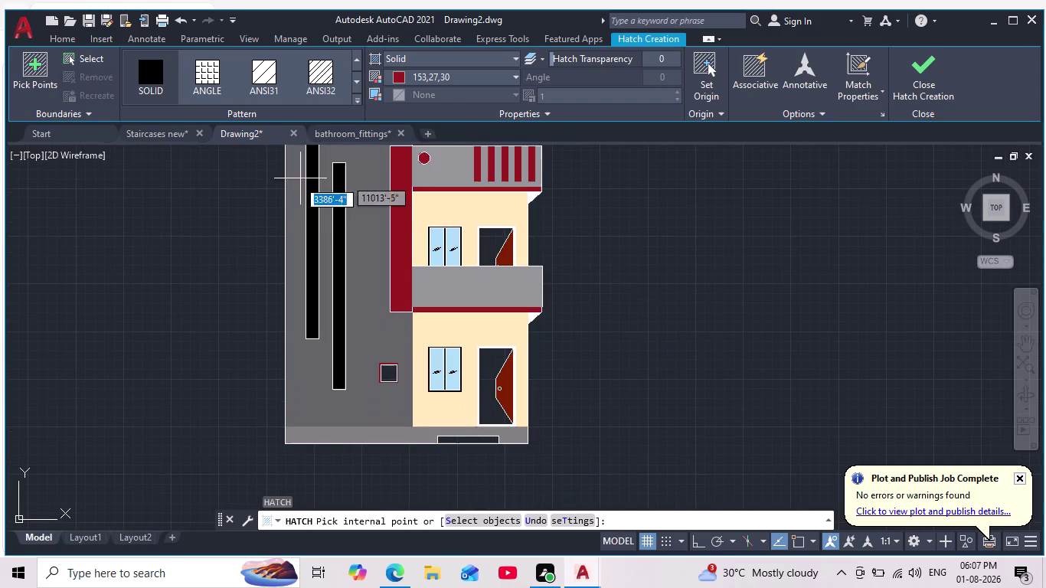
click(392, 76)
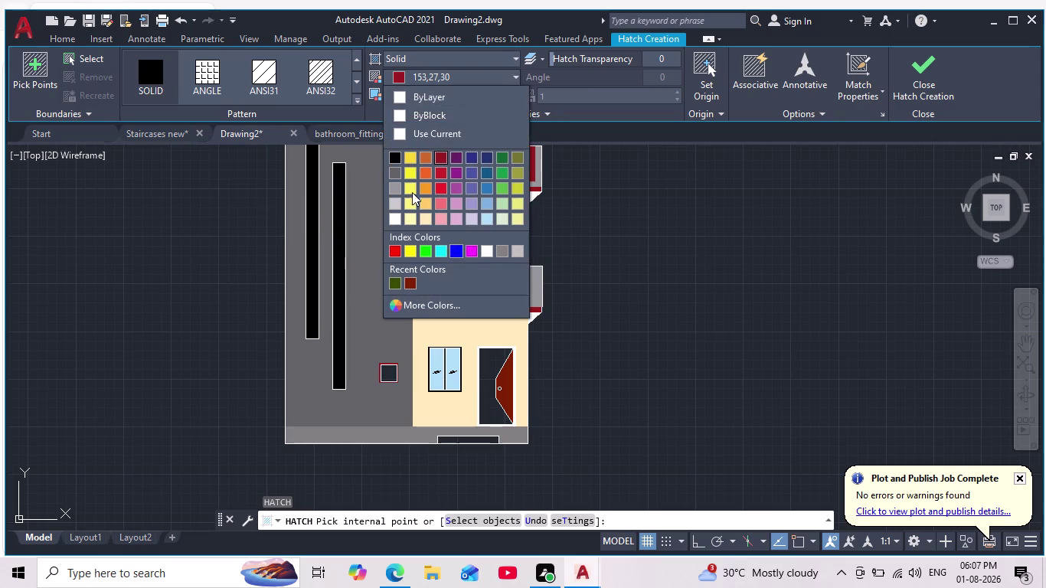
click(398, 159)
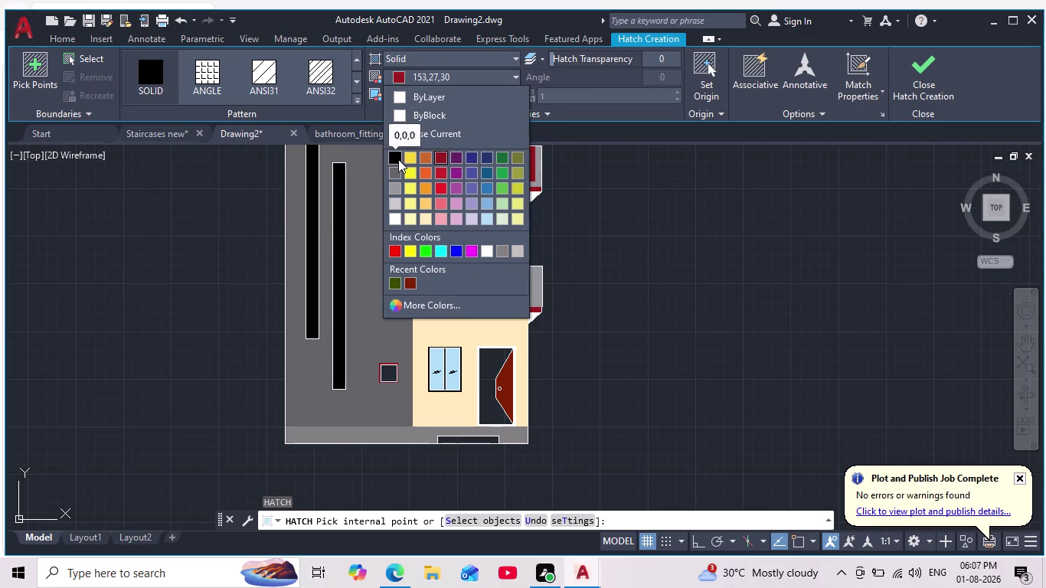
scroll(up, 3)
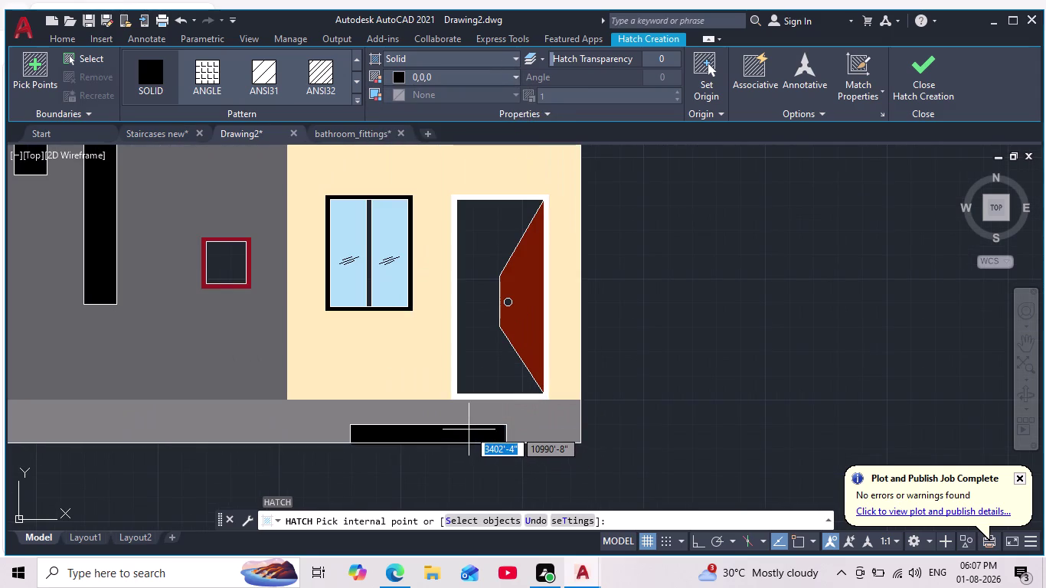
Fill the small step rectangle with the solid black hatch.
click(468, 429)
scroll(down, 3)
key(grave)
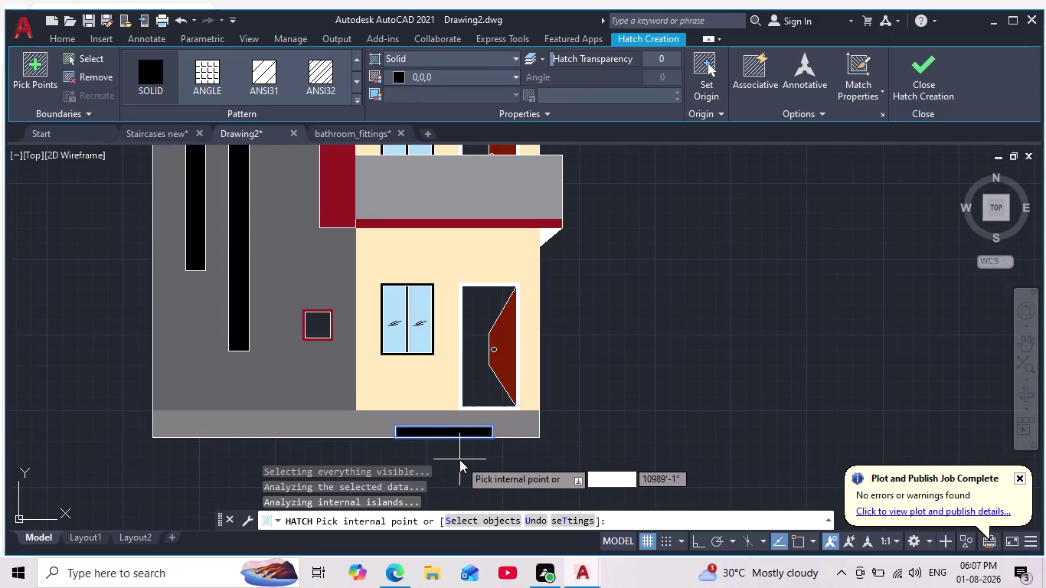
key(Escape)
scroll(down, 3)
middle_drag(459, 459, 481, 466)
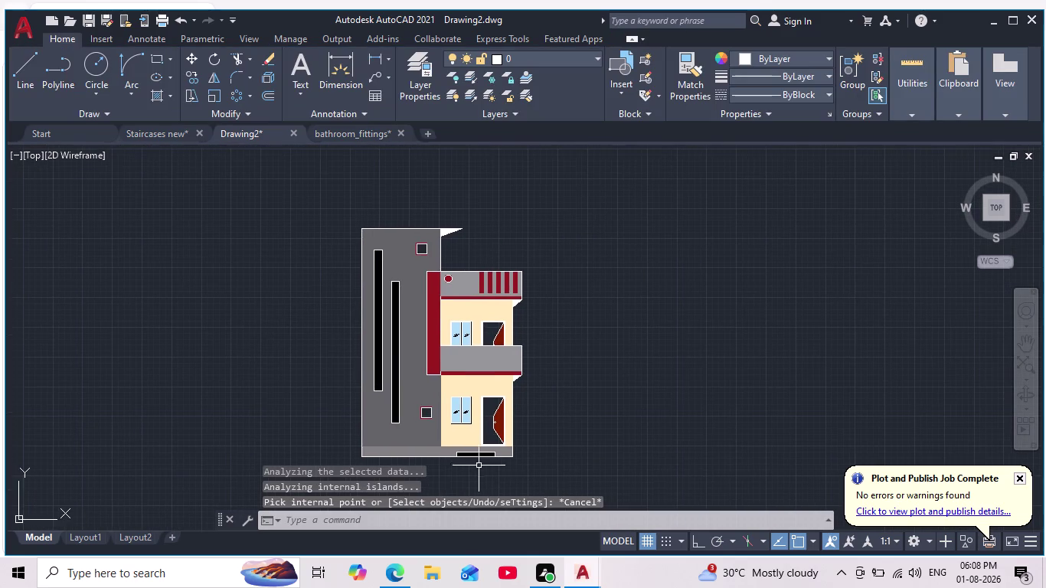
scroll(up, 3)
middle_drag(474, 464, 537, 455)
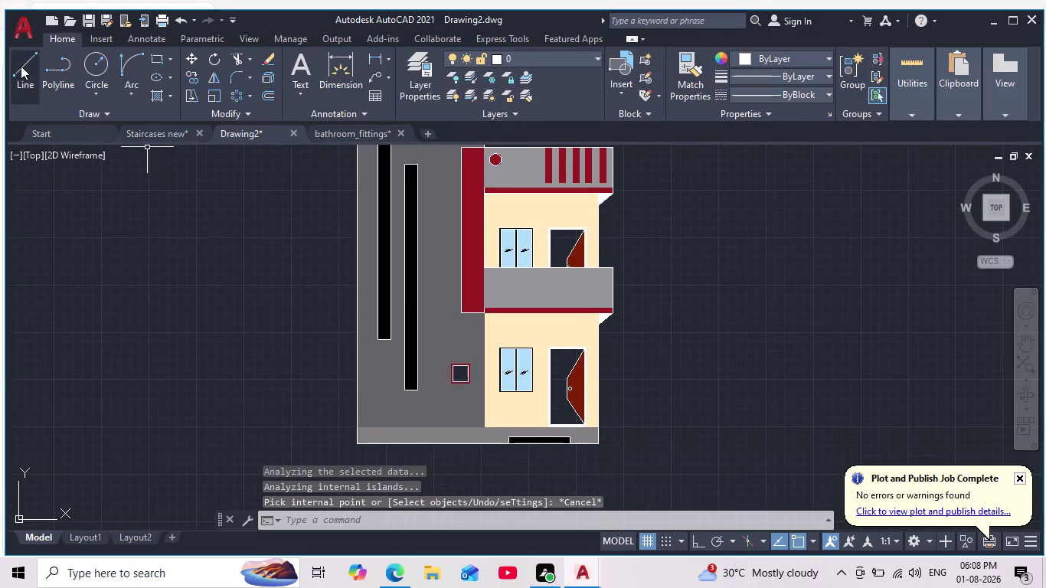
Start a line at the base strip's left corner, then cancel it.
click(21, 67)
scroll(up, 3)
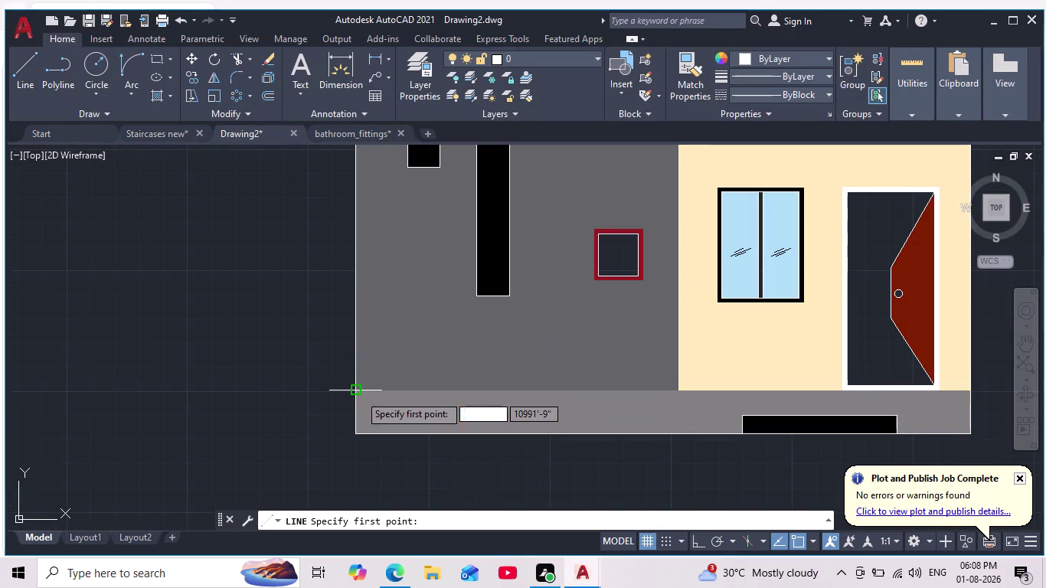
click(359, 394)
middle_drag(569, 389, 478, 372)
scroll(down, 3)
scroll(up, 3)
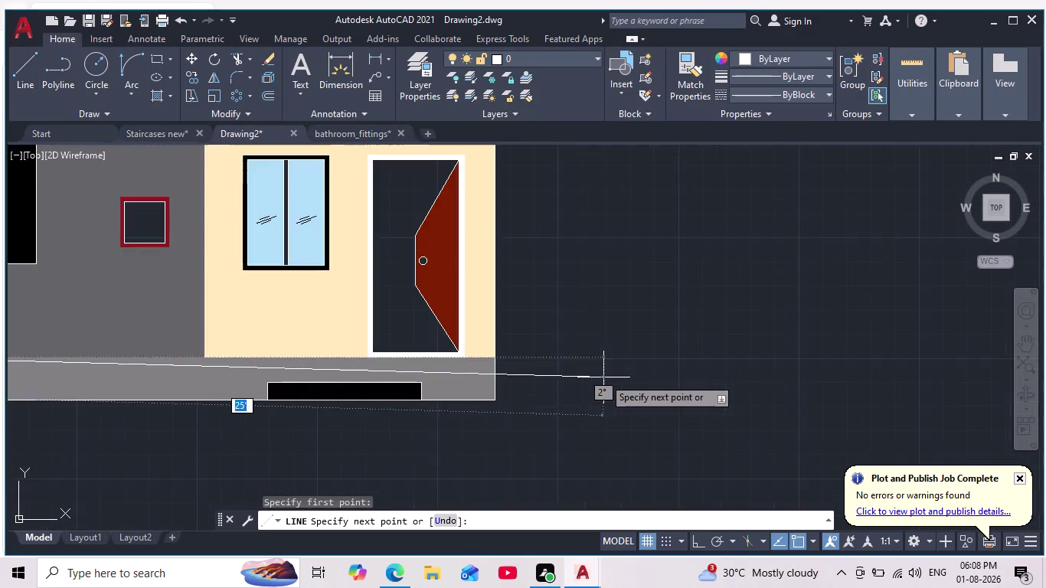
scroll(up, 3)
click(458, 356)
scroll(down, 3)
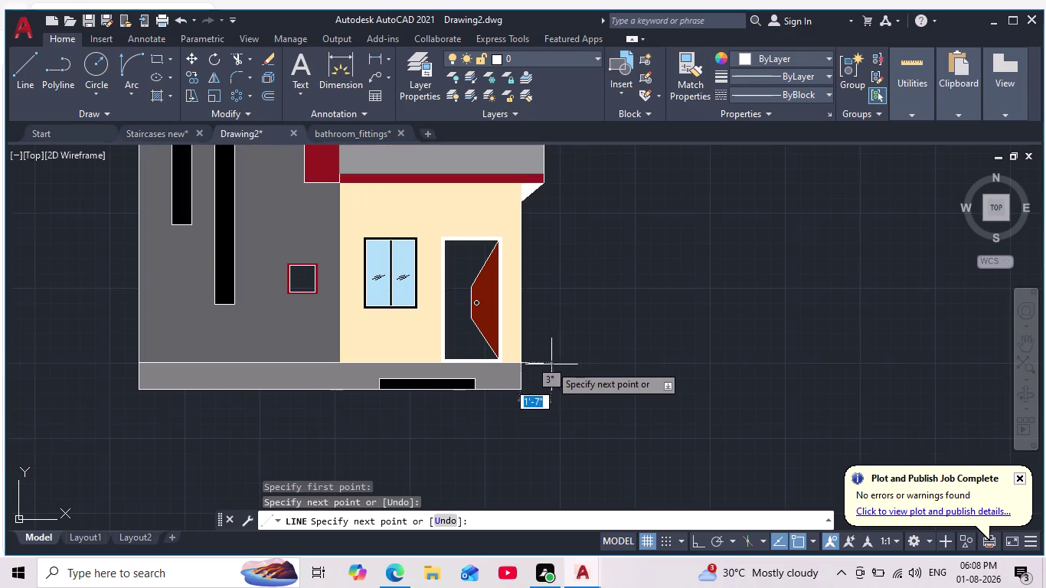
key(Escape)
scroll(down, 3)
Bring the elevation base into view and select the light grey plinth band hatch.
middle_drag(586, 373, 607, 385)
scroll(down, 3)
scroll(up, 3)
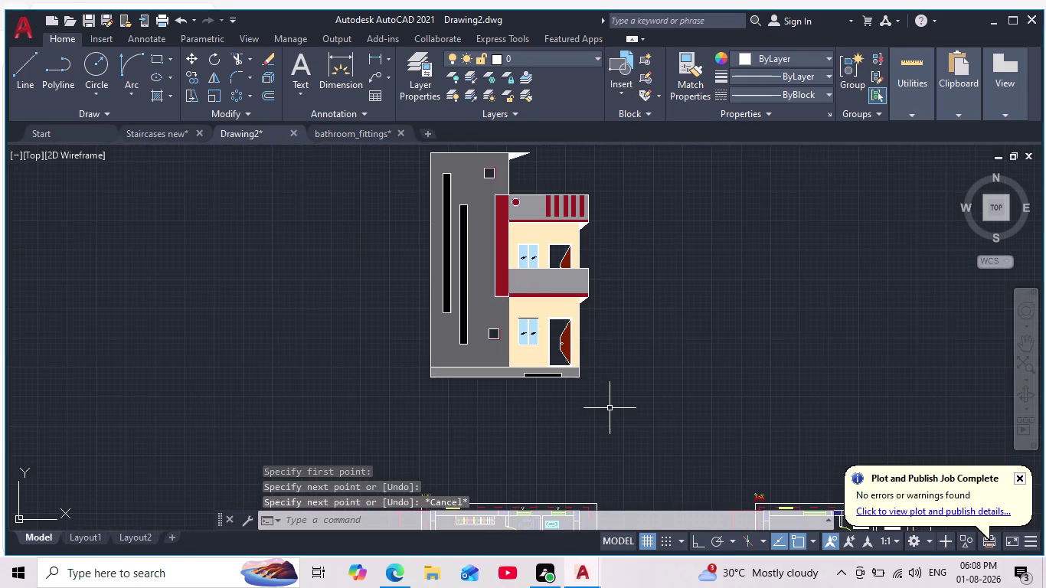
middle_drag(609, 408, 665, 457)
scroll(down, 3)
scroll(up, 3)
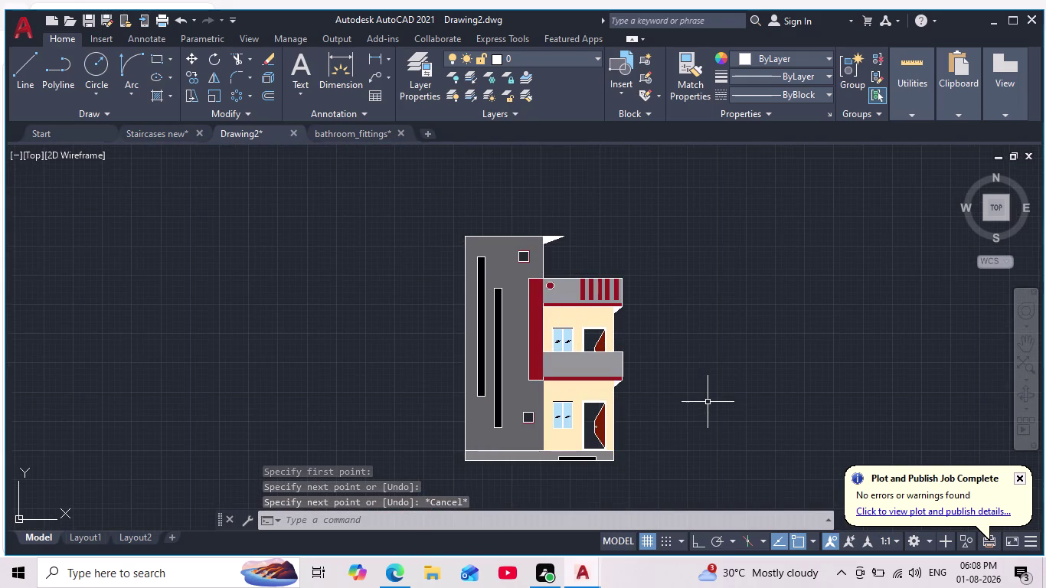
middle_drag(708, 402, 750, 419)
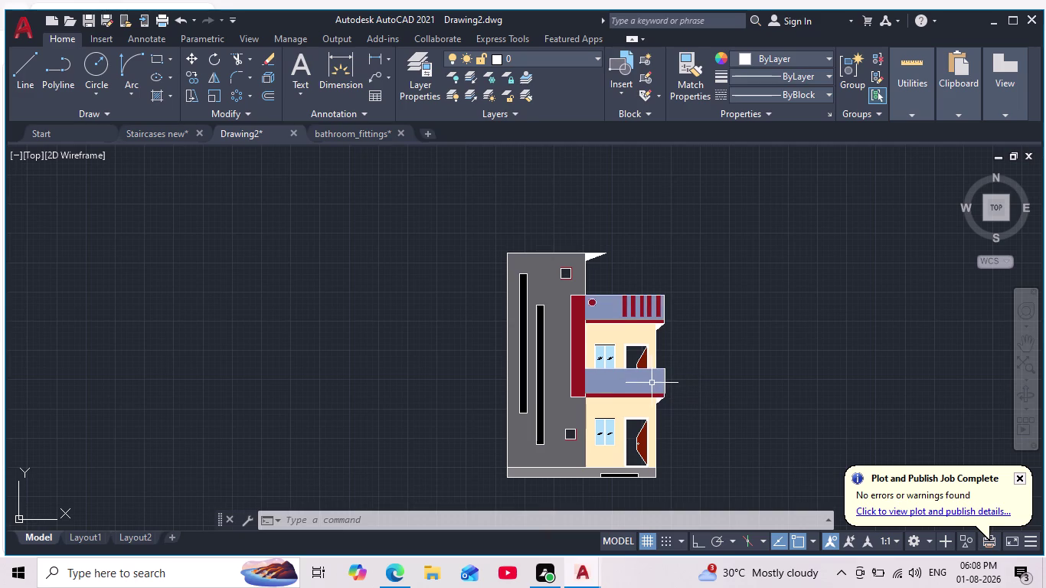
scroll(down, 3)
middle_drag(763, 412, 756, 440)
middle_drag(756, 440, 764, 411)
scroll(down, 3)
scroll(up, 3)
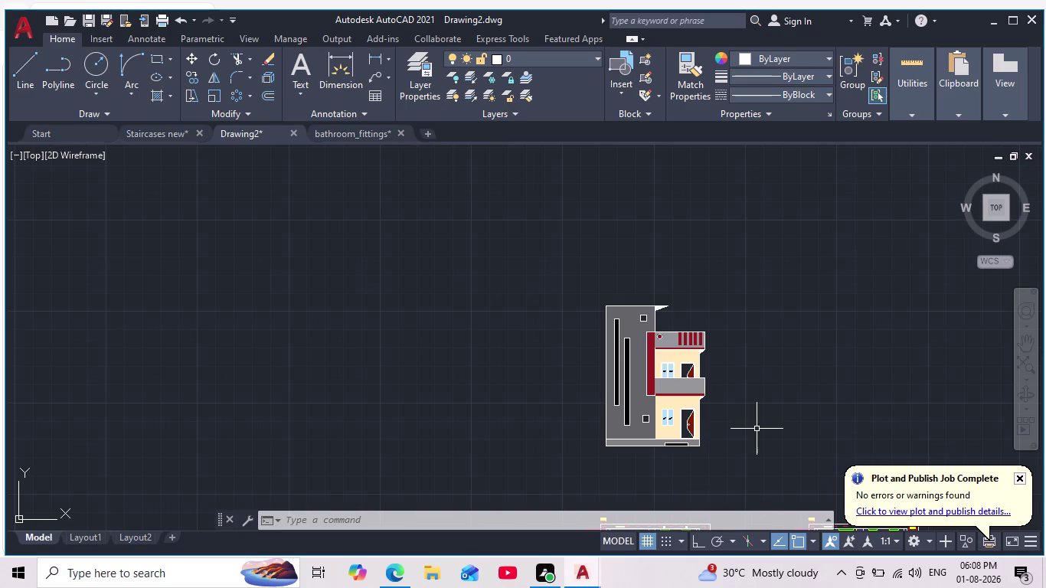
scroll(up, 3)
scroll(up, 3)
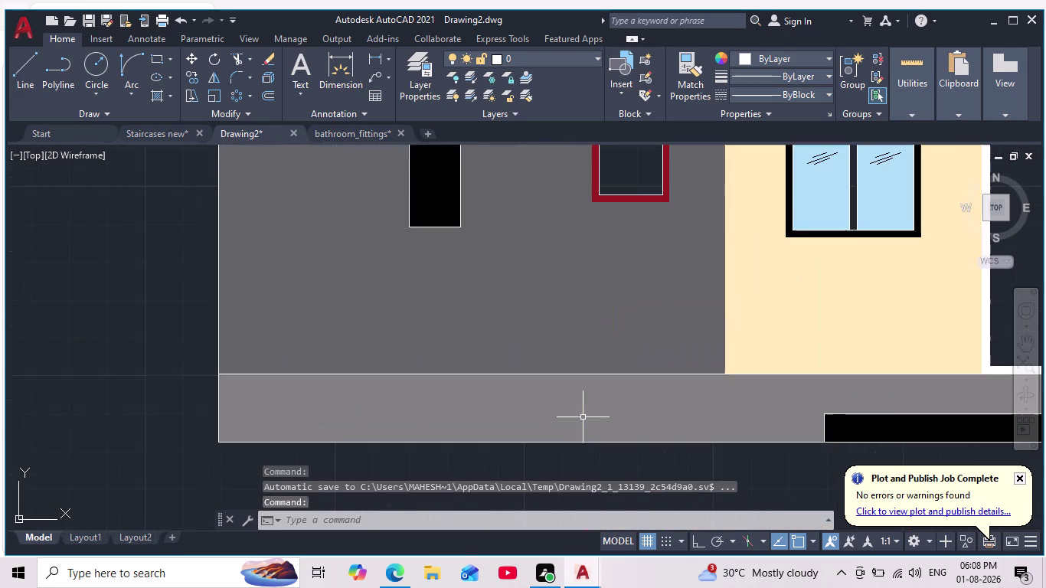
scroll(down, 3)
click(587, 416)
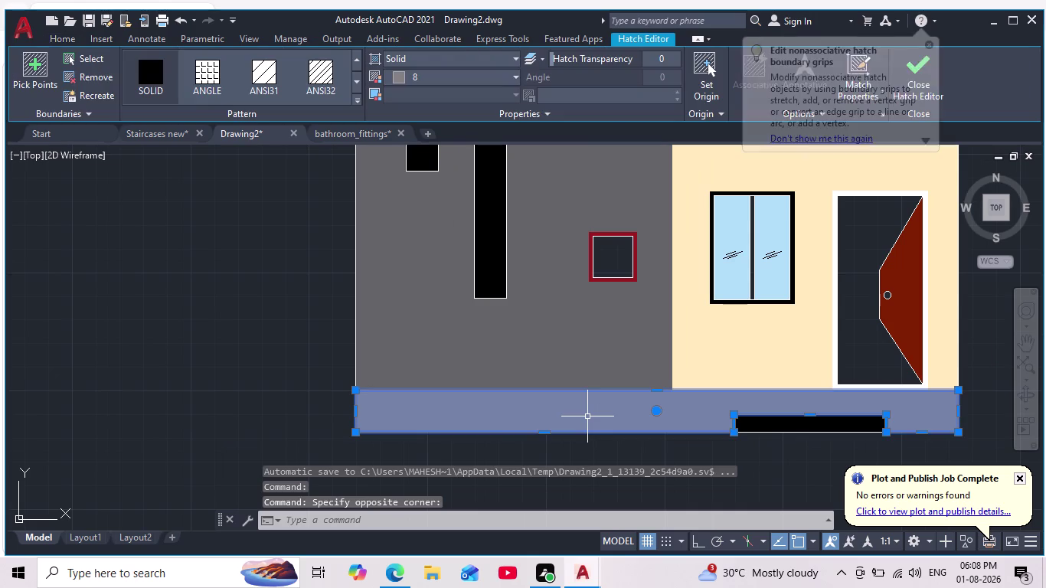
Erase the old plinth hatch and refill the band solid dark grey 99,100,102.
key(Delete)
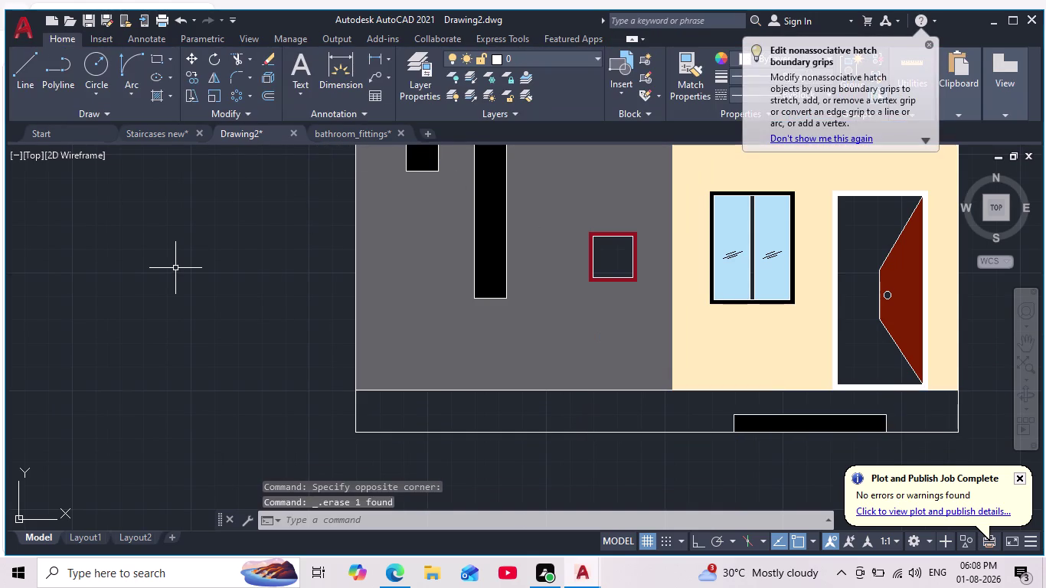
key(h)
key(Return)
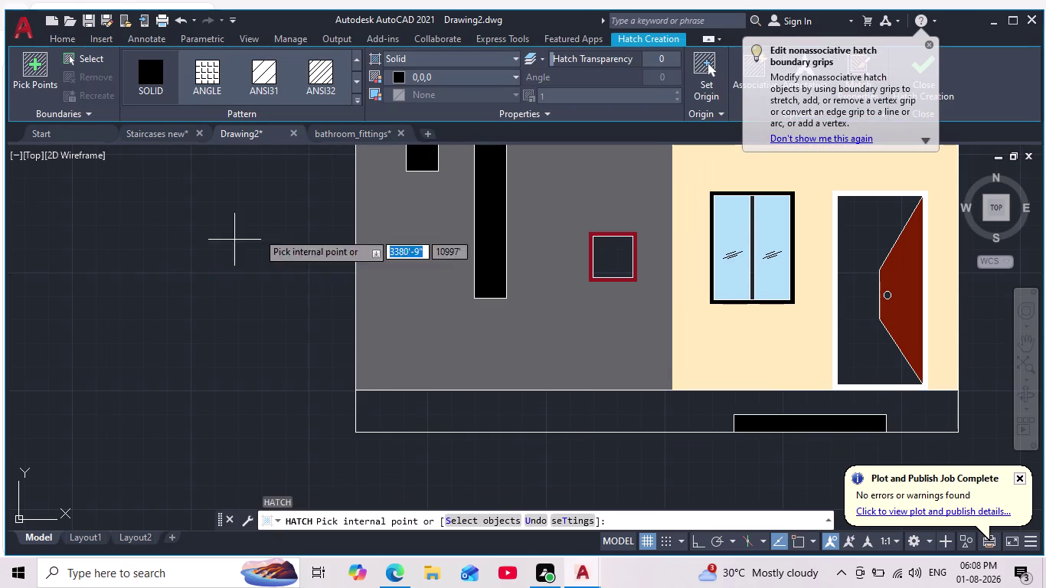
click(397, 76)
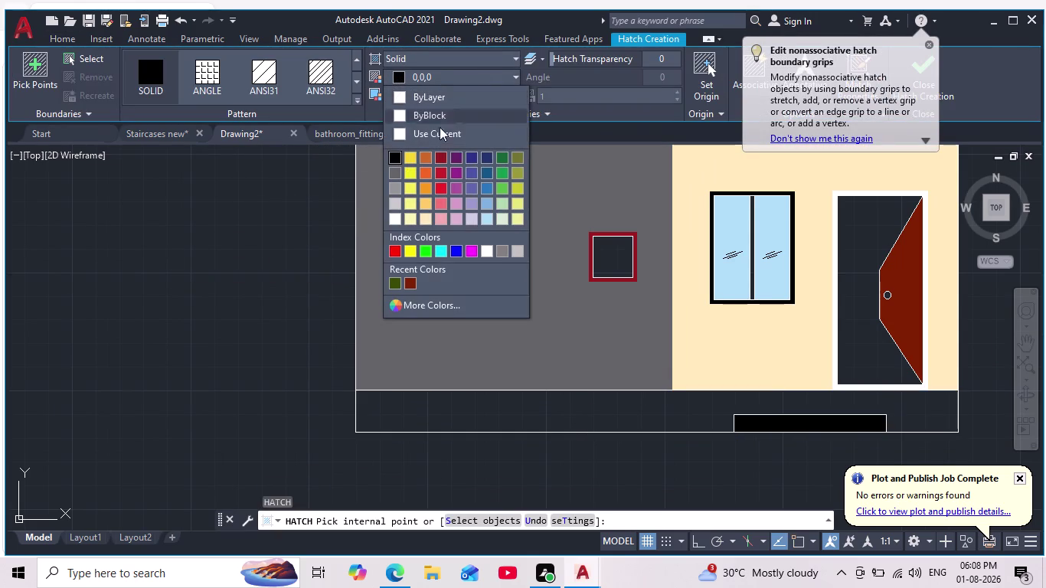
click(395, 172)
click(515, 409)
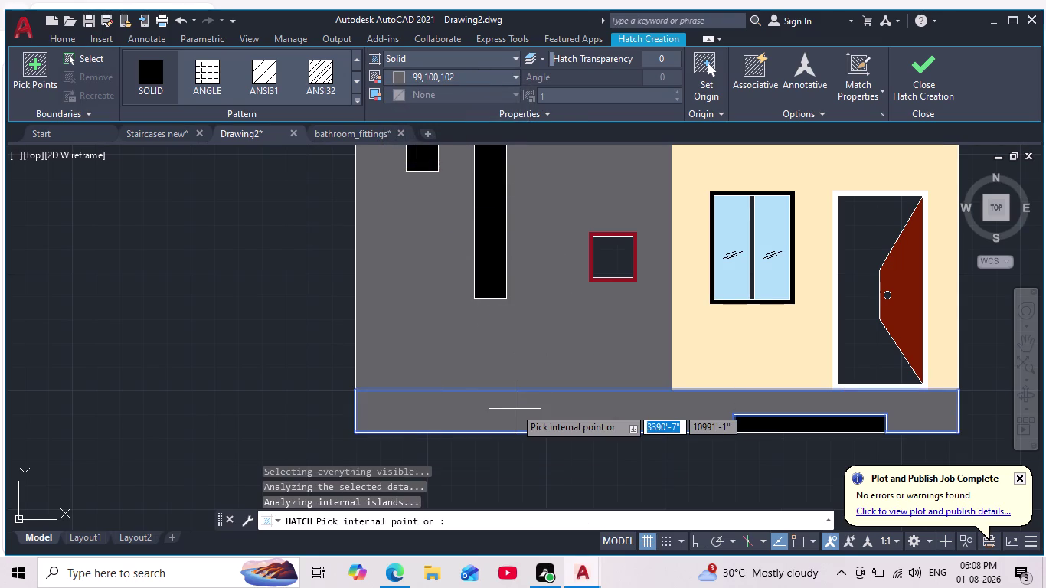
scroll(down, 3)
key(Escape)
scroll(down, 3)
middle_drag(674, 411, 737, 414)
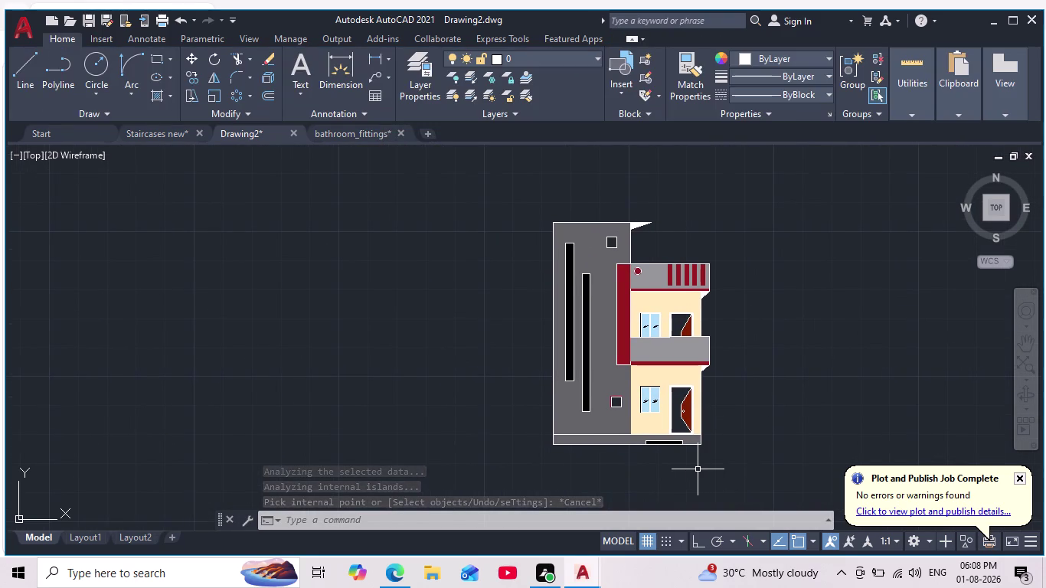
scroll(down, 3)
scroll(up, 3)
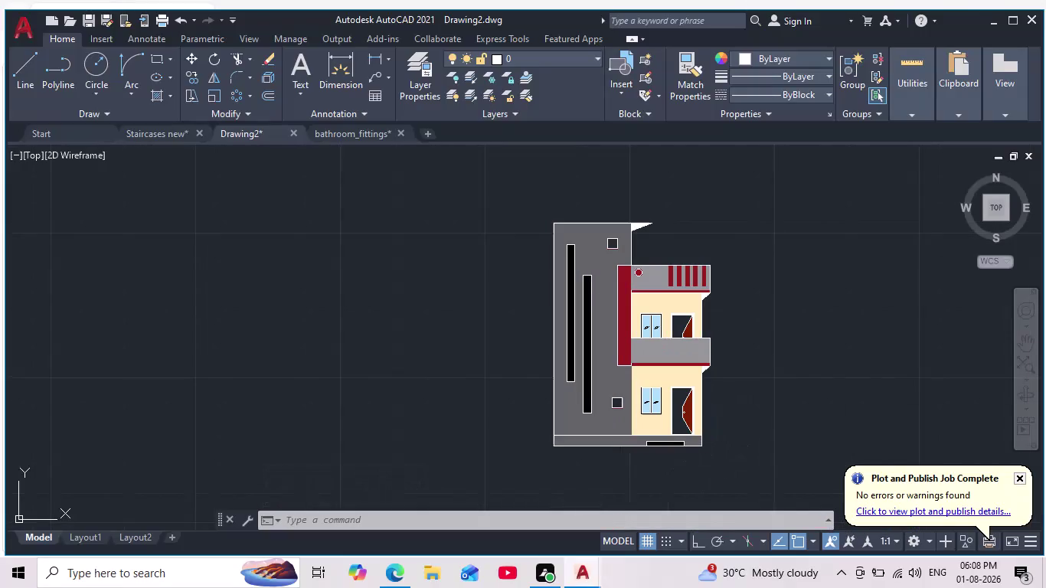
middle_drag(734, 449, 736, 479)
scroll(down, 3)
scroll(up, 3)
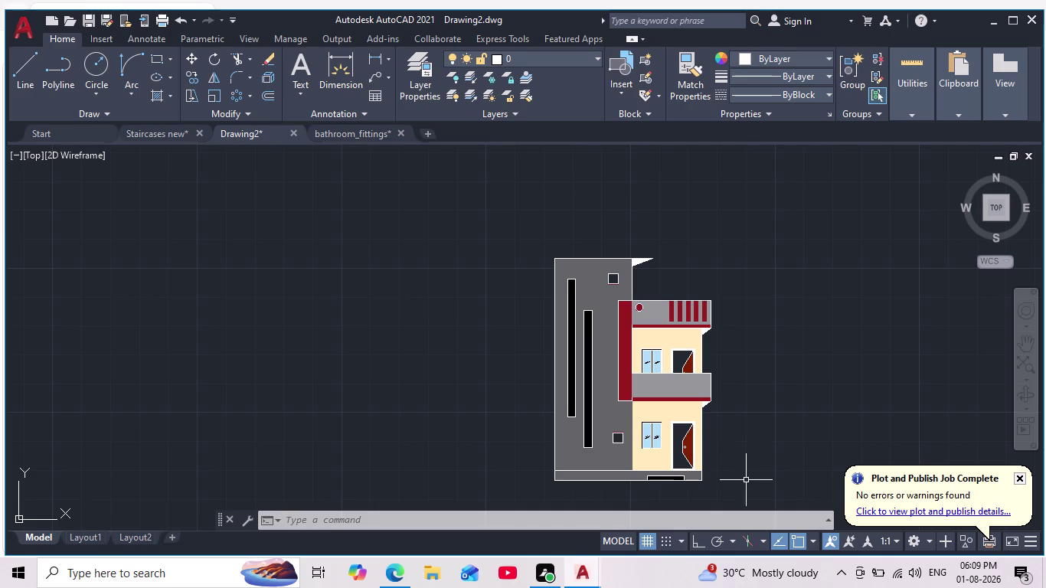
middle_drag(762, 412, 748, 352)
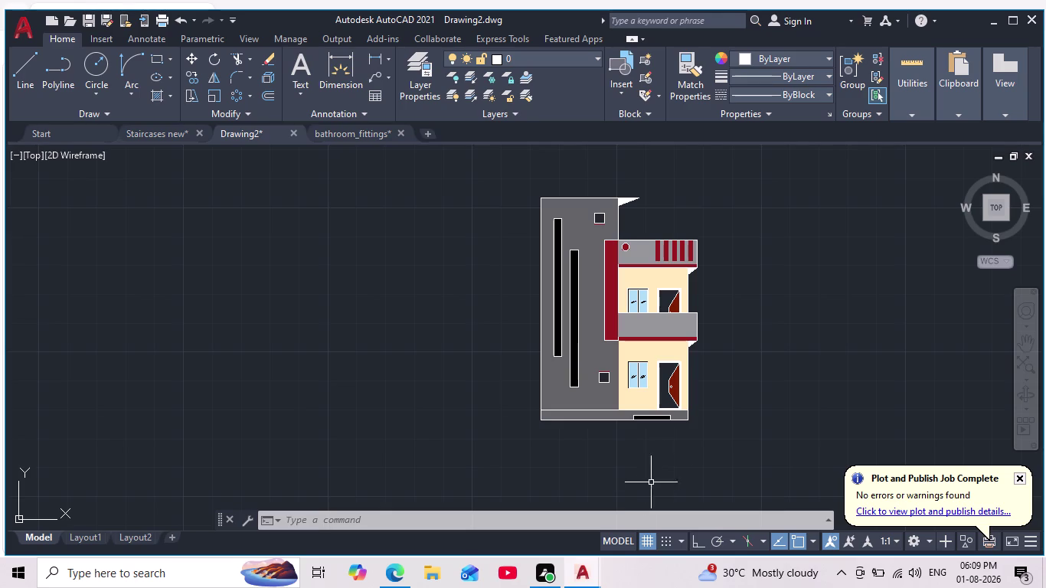
scroll(up, 3)
scroll(up, 3)
scroll(down, 3)
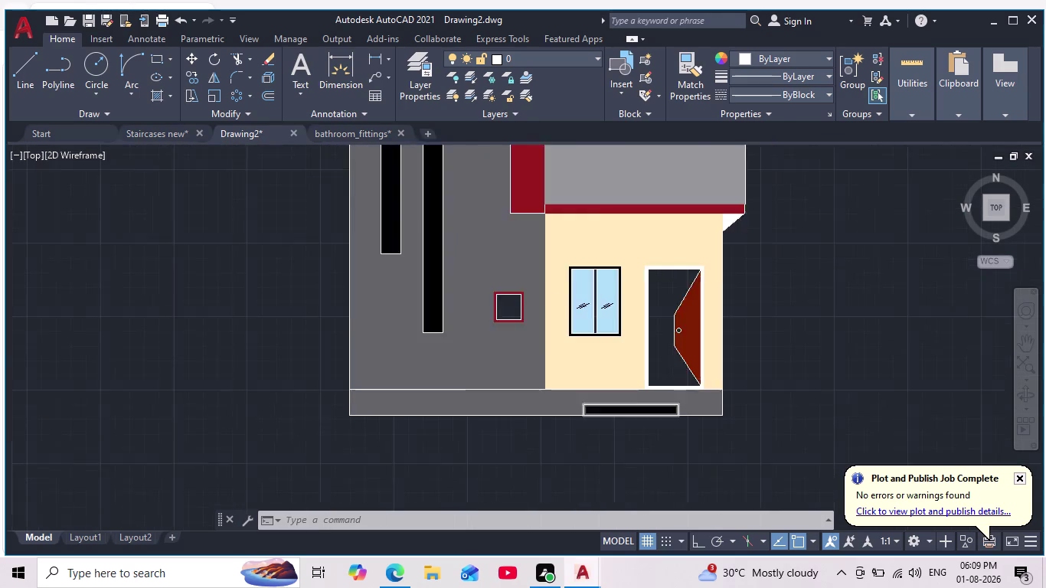
middle_drag(649, 429, 670, 457)
scroll(down, 3)
scroll(up, 3)
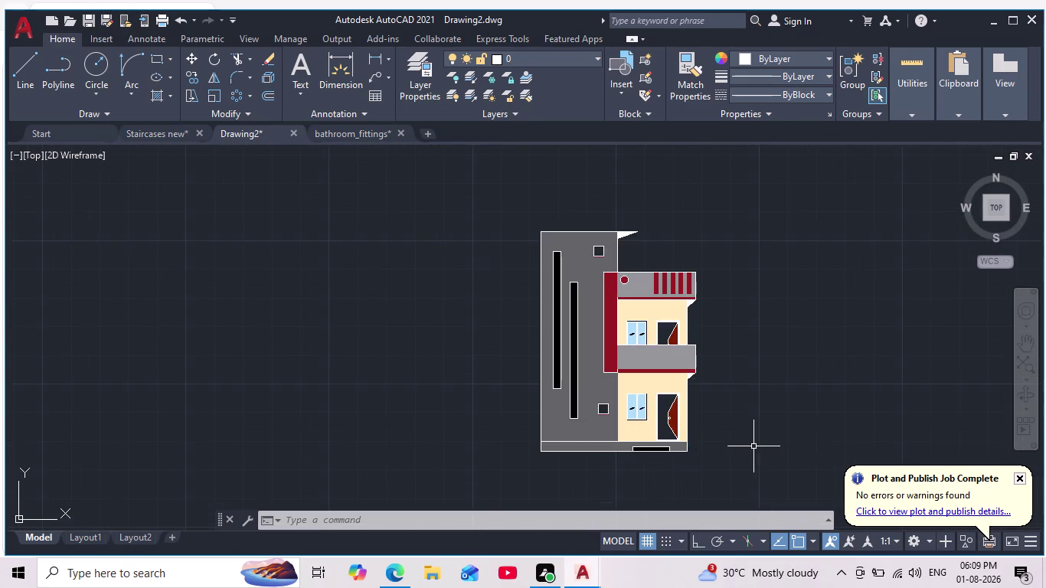
scroll(down, 3)
scroll(up, 3)
scroll(down, 3)
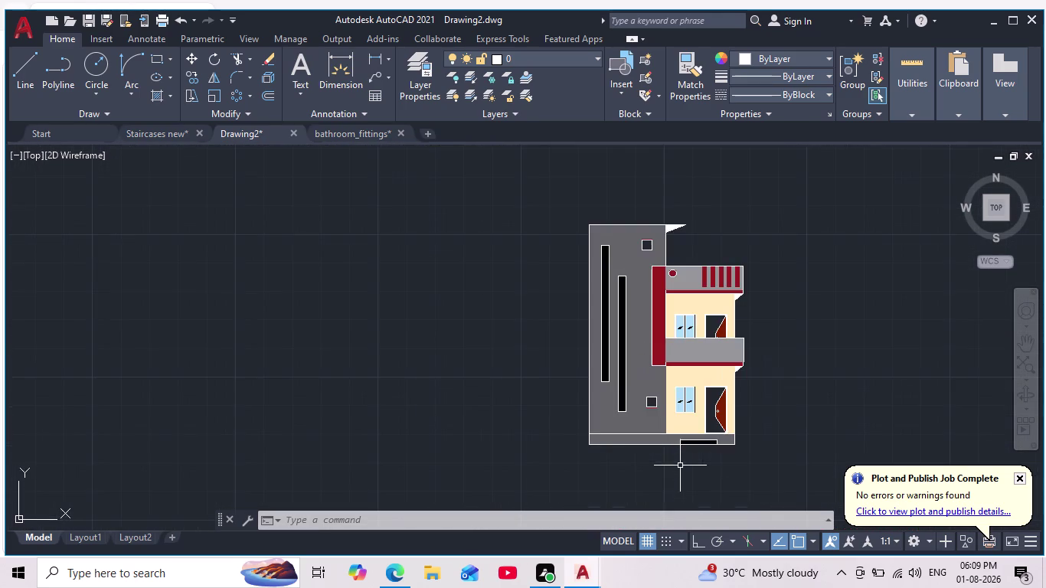
scroll(down, 3)
scroll(up, 3)
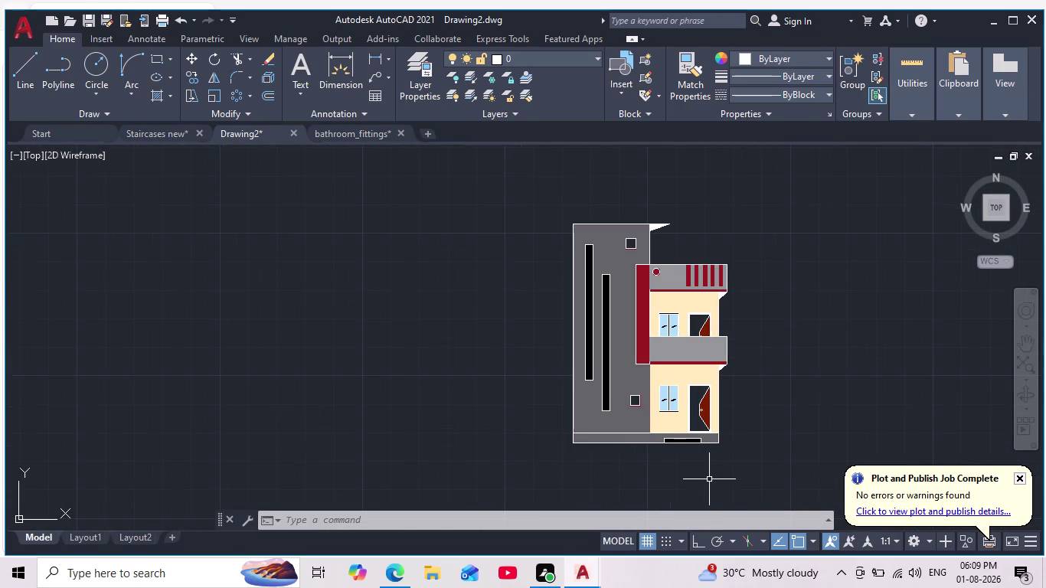
middle_drag(702, 469, 709, 522)
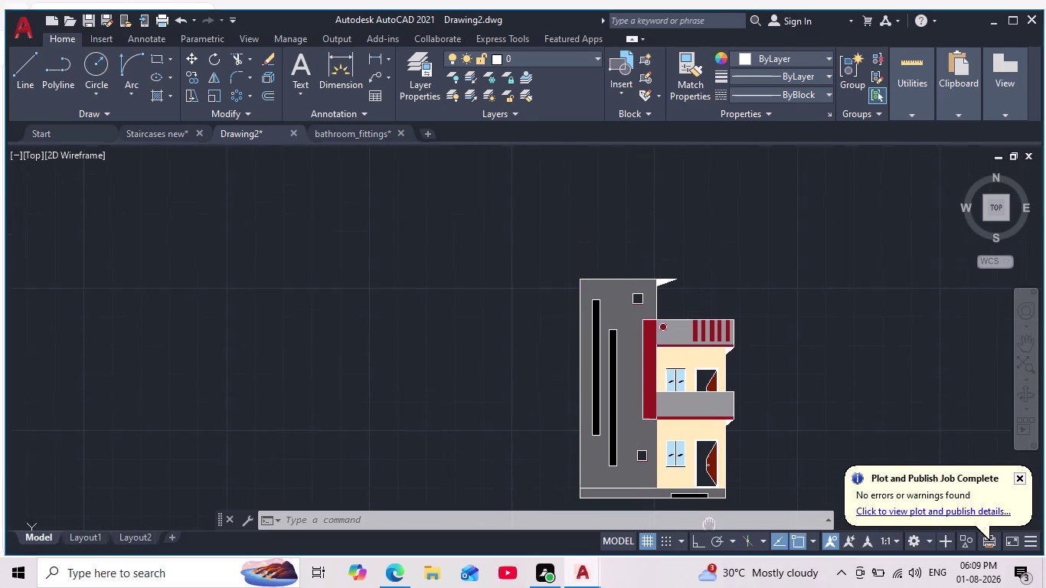
middle_drag(708, 523, 712, 531)
scroll(up, 3)
scroll(up, 3)
scroll(down, 3)
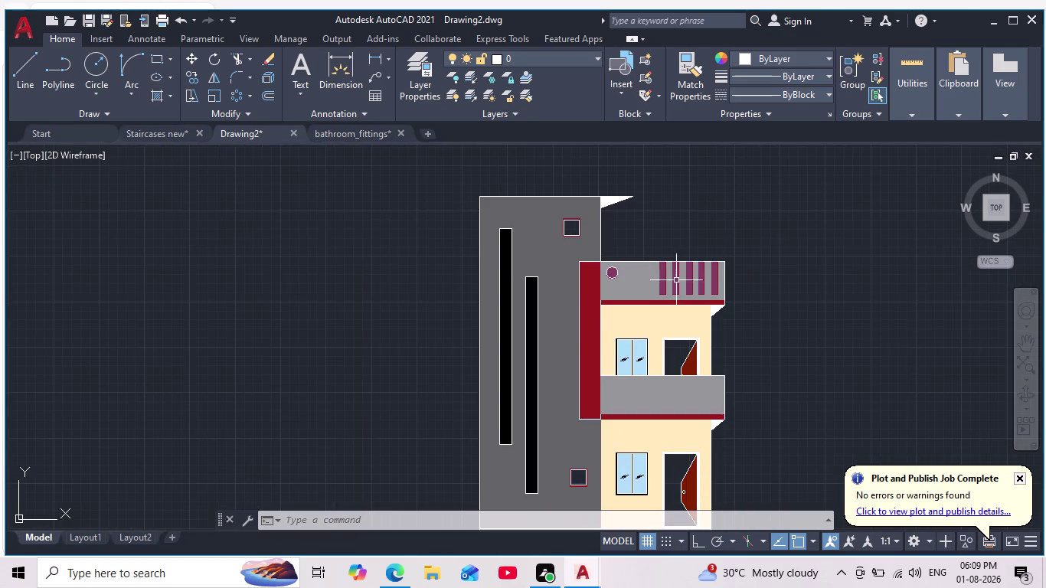
scroll(down, 3)
scroll(up, 3)
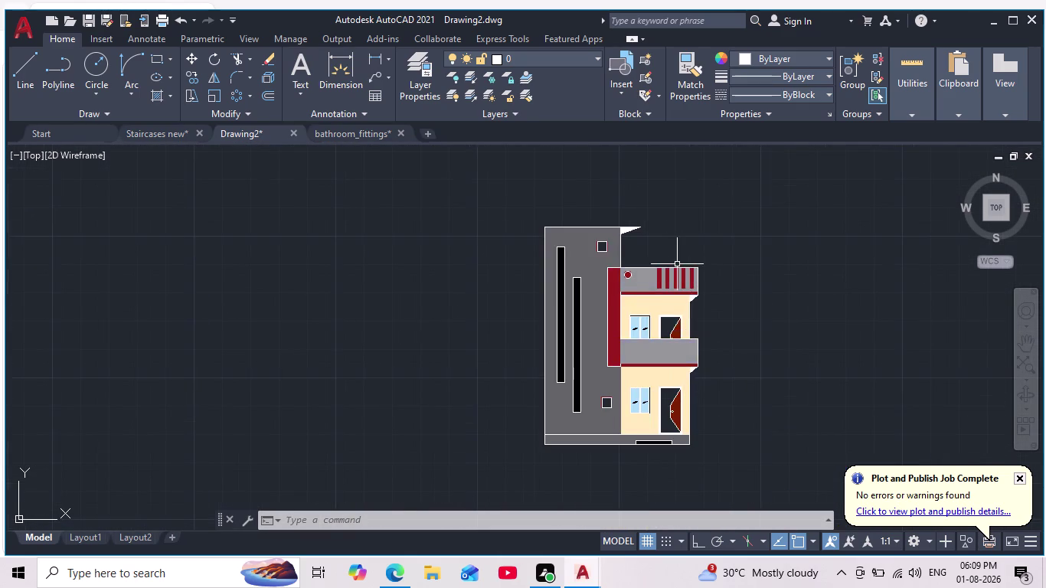
scroll(up, 3)
scroll(up, 3)
scroll(down, 3)
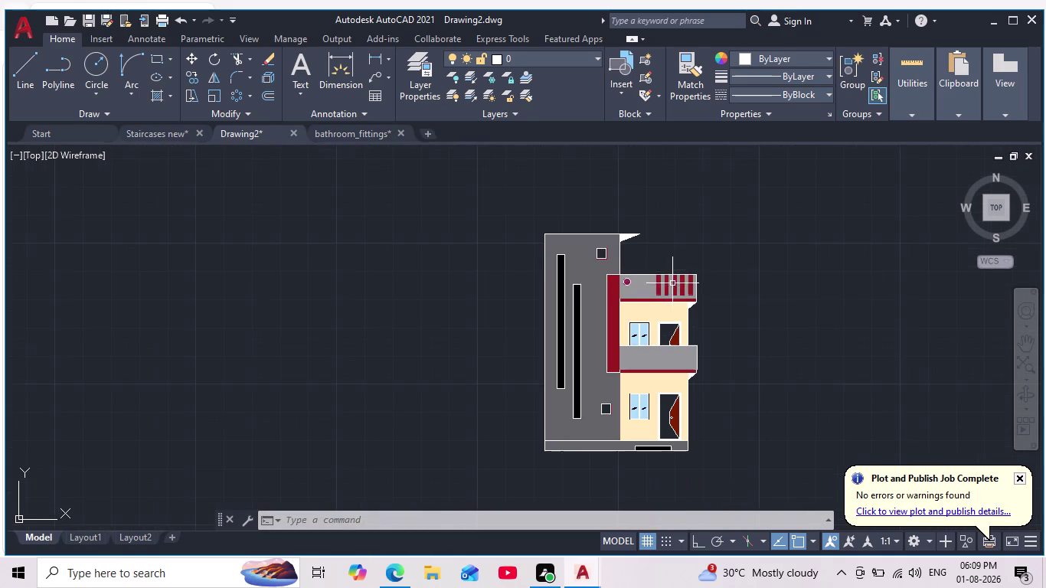
scroll(up, 3)
scroll(down, 3)
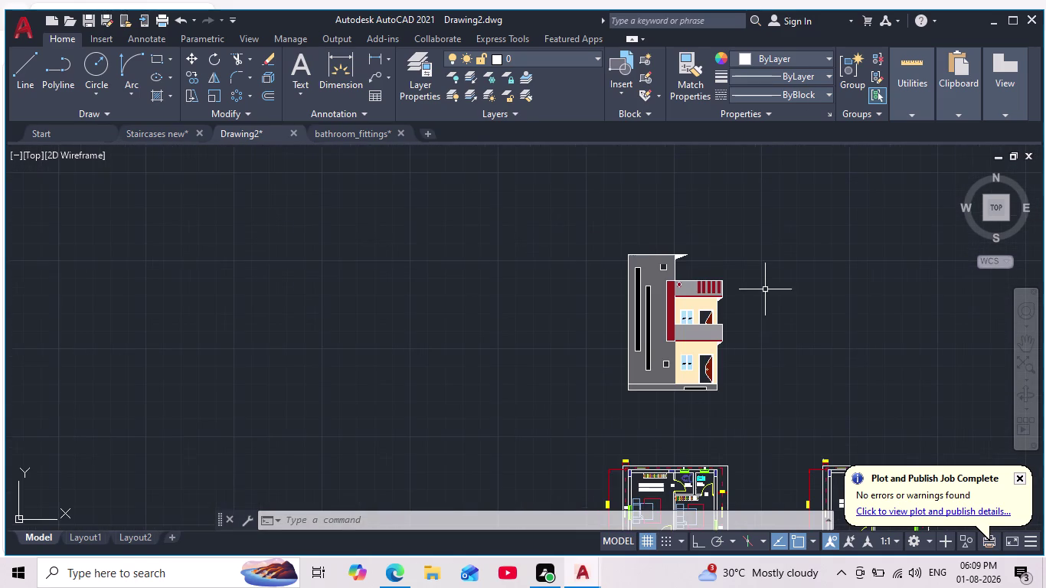
middle_drag(766, 293, 746, 346)
scroll(up, 3)
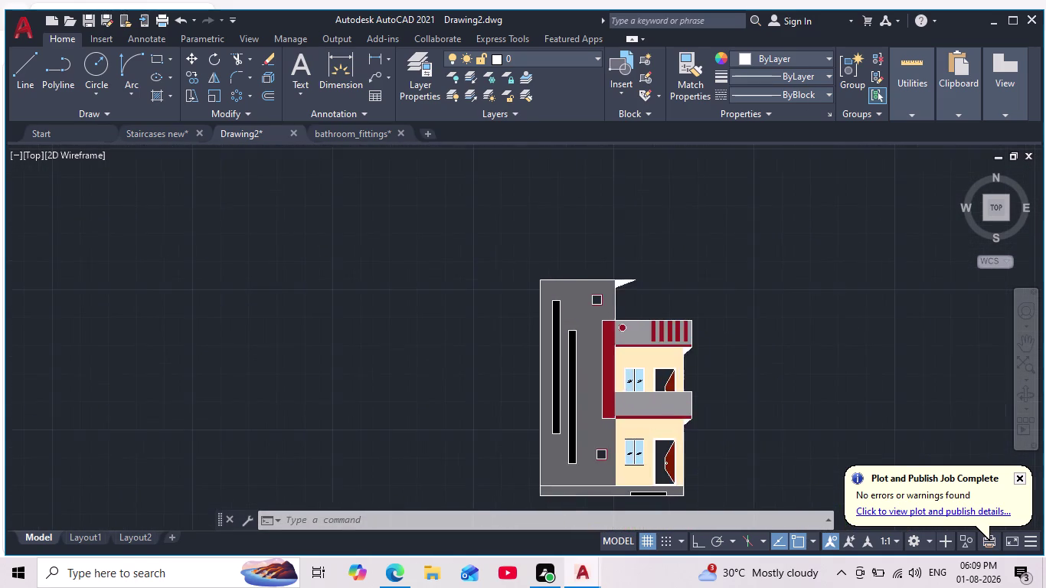
scroll(up, 3)
drag(567, 245, 671, 378)
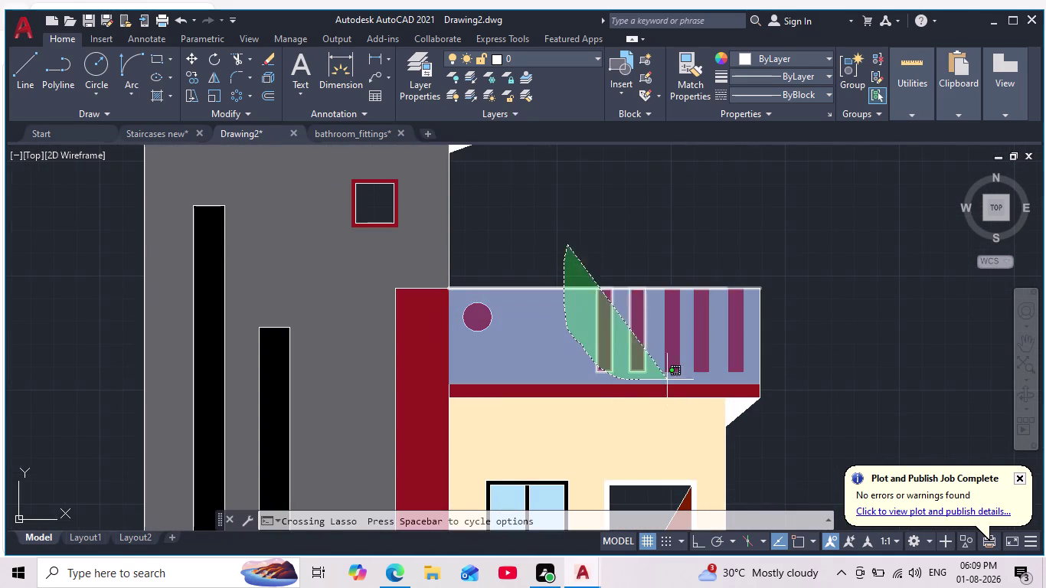
drag(671, 378, 824, 258)
key(Escape)
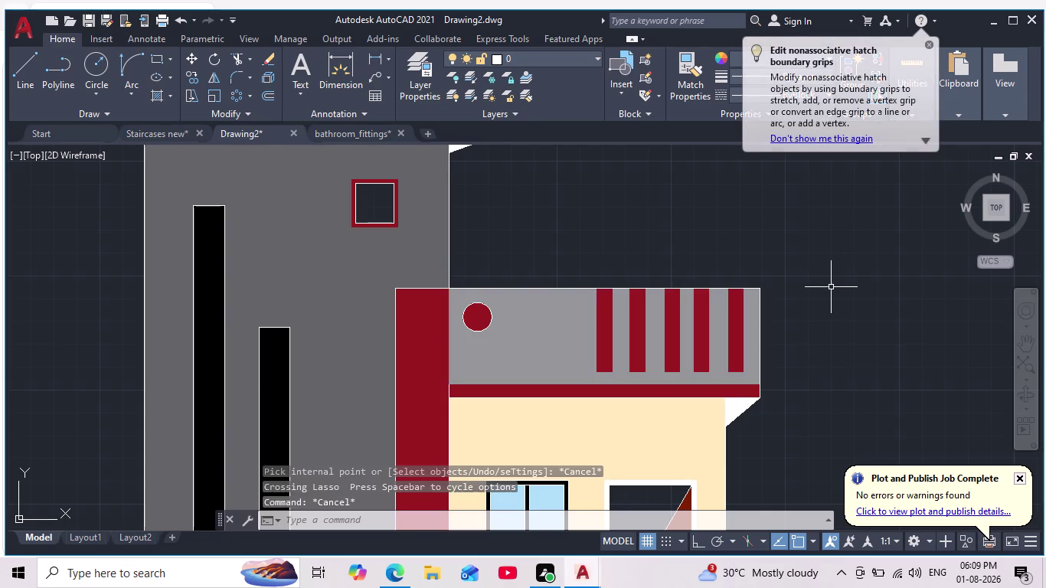
click(570, 246)
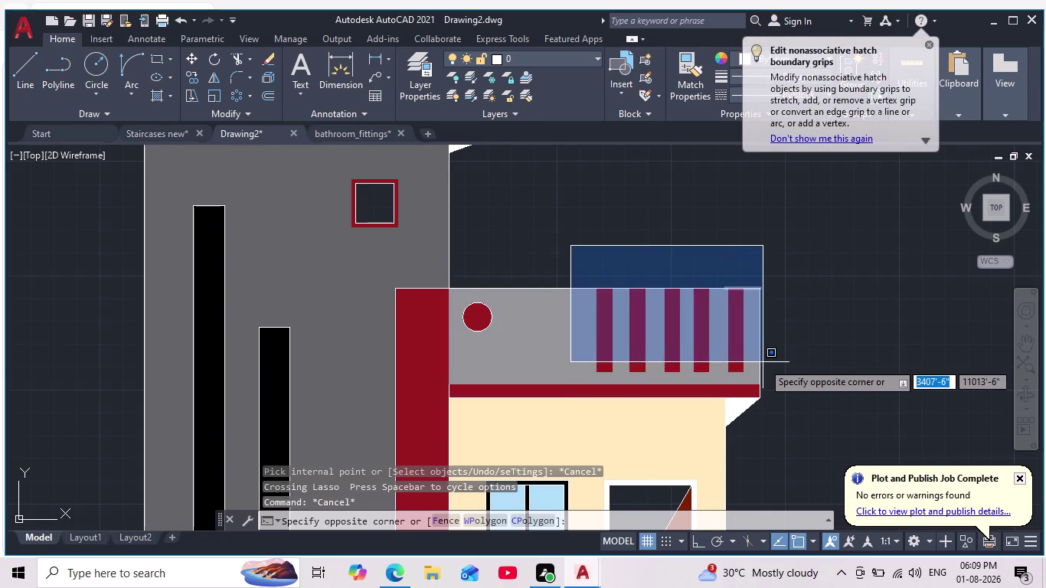
click(764, 383)
scroll(down, 3)
middle_drag(878, 336, 795, 290)
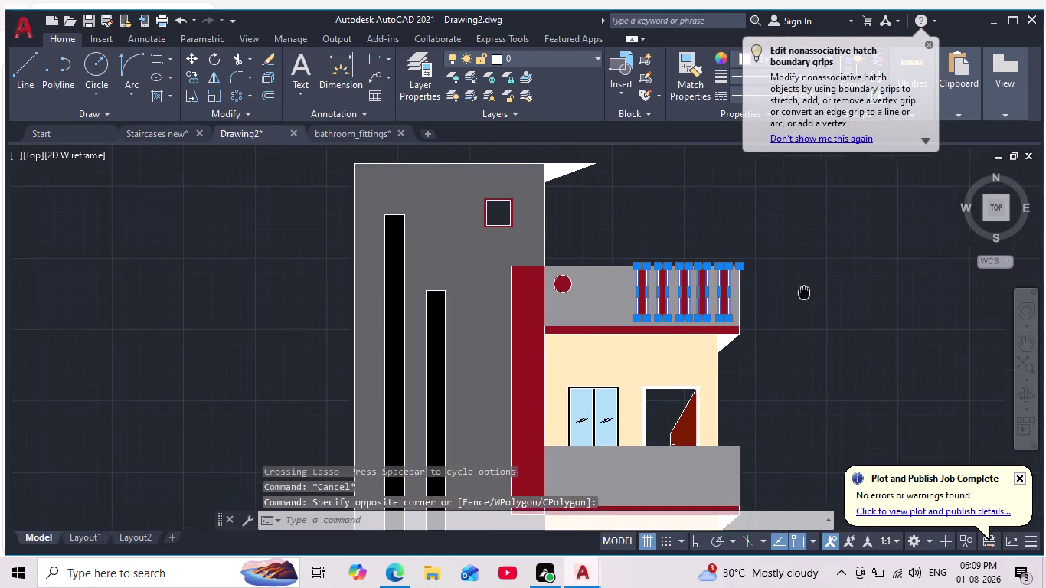
middle_drag(795, 290, 788, 288)
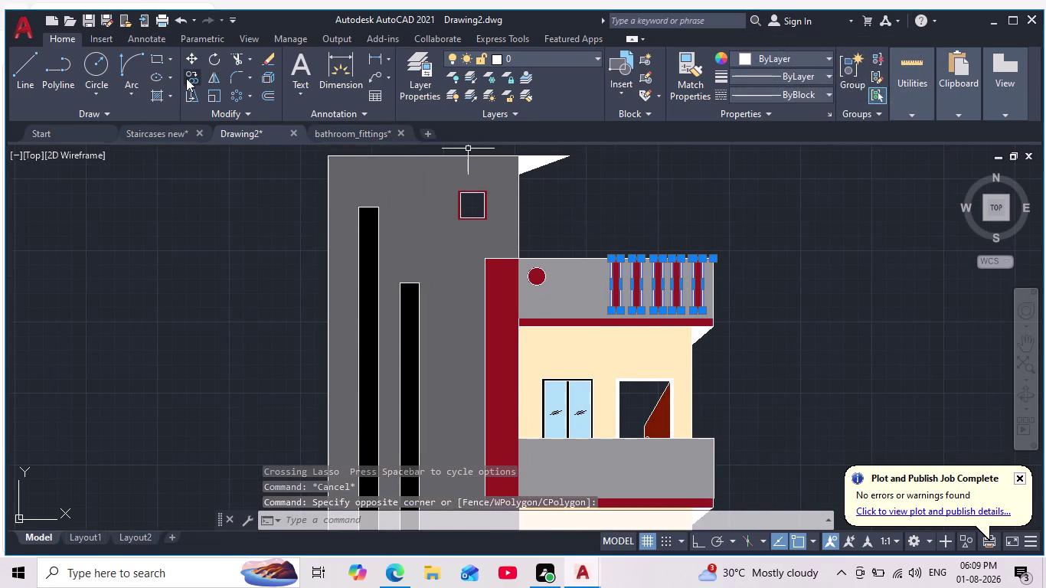
click(188, 76)
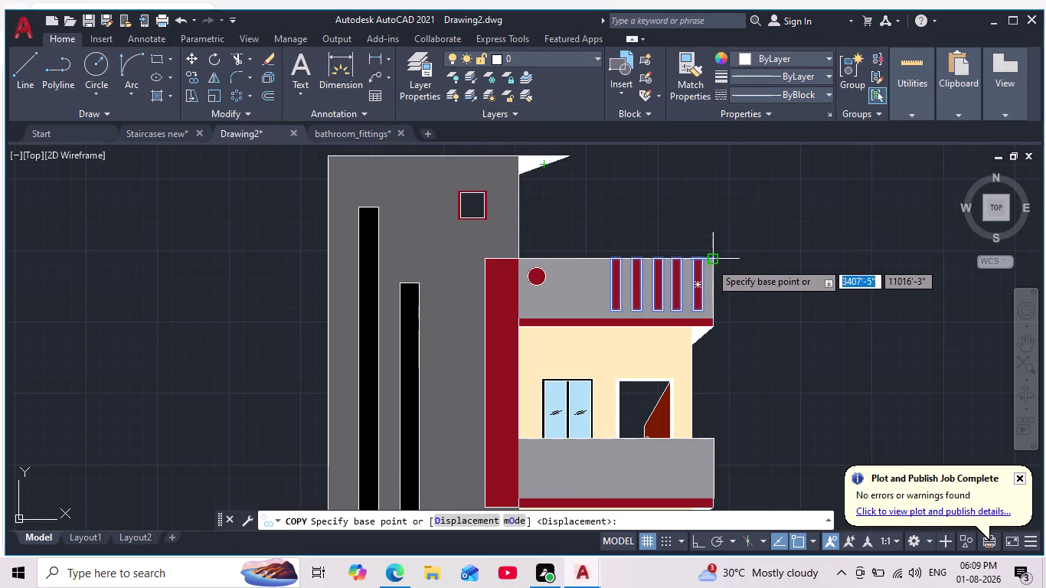
click(705, 262)
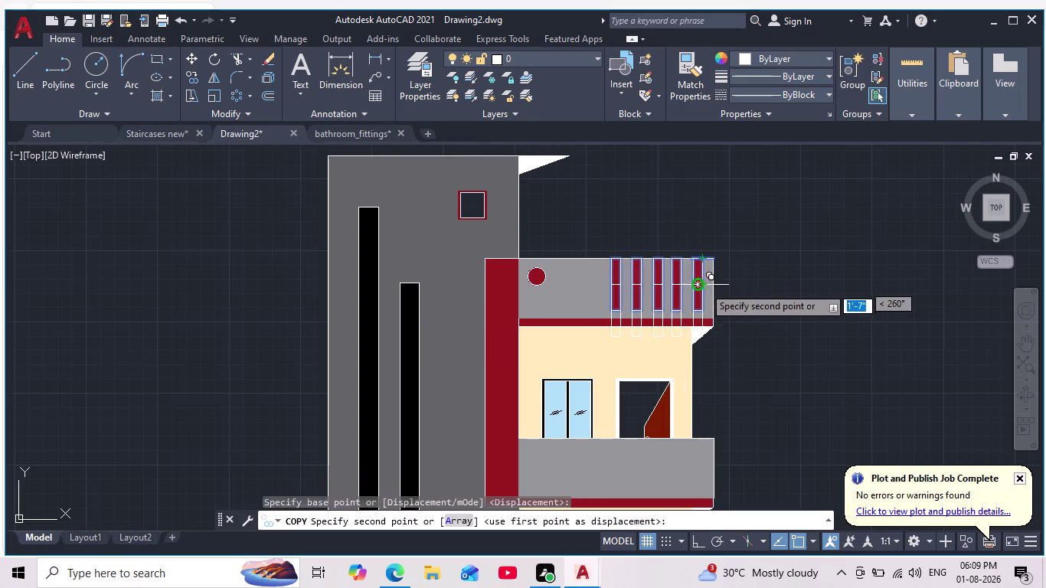
middle_drag(709, 424, 706, 369)
scroll(up, 3)
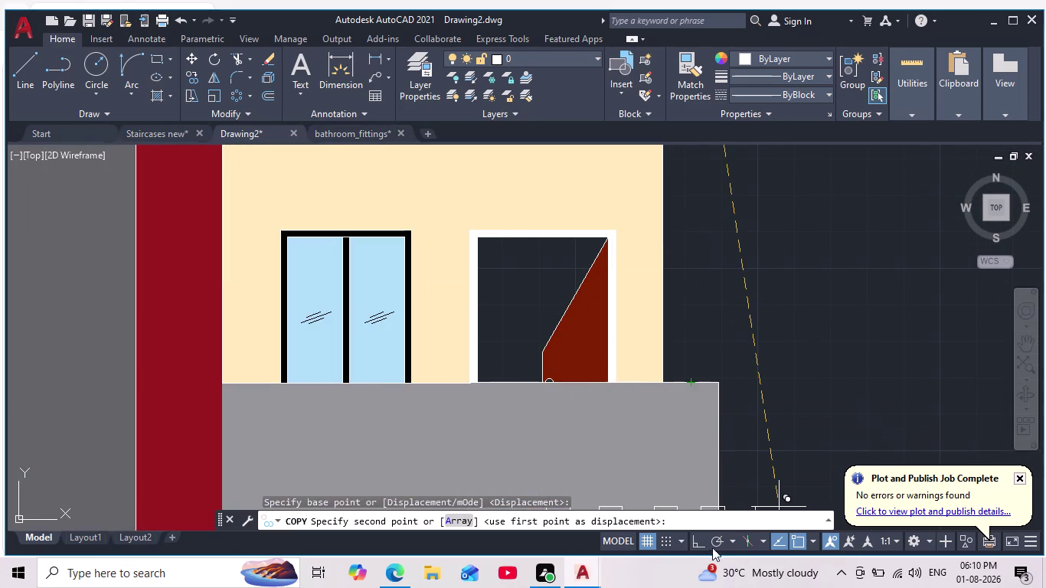
click(694, 546)
scroll(down, 3)
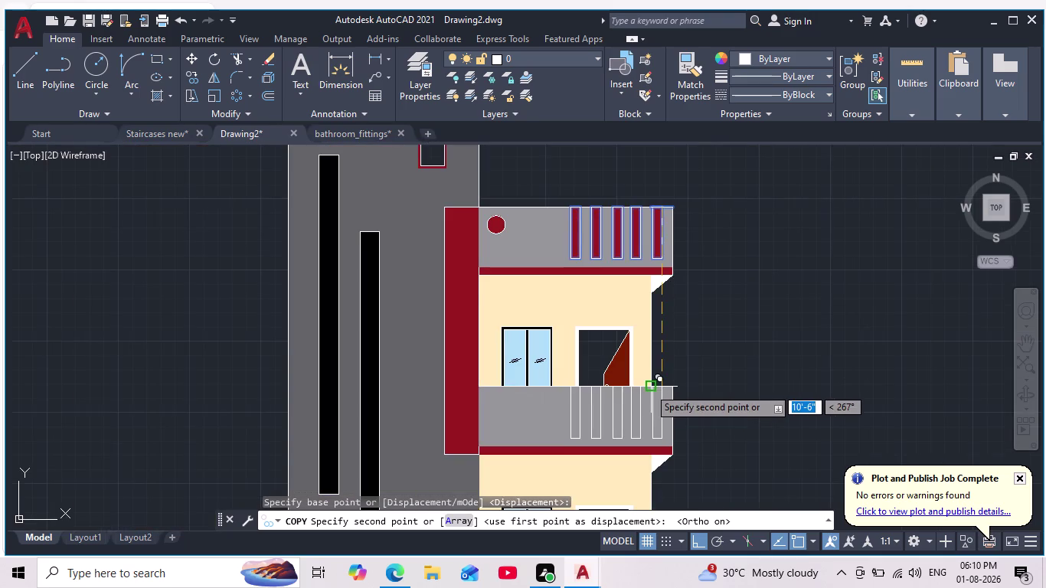
scroll(up, 3)
click(650, 388)
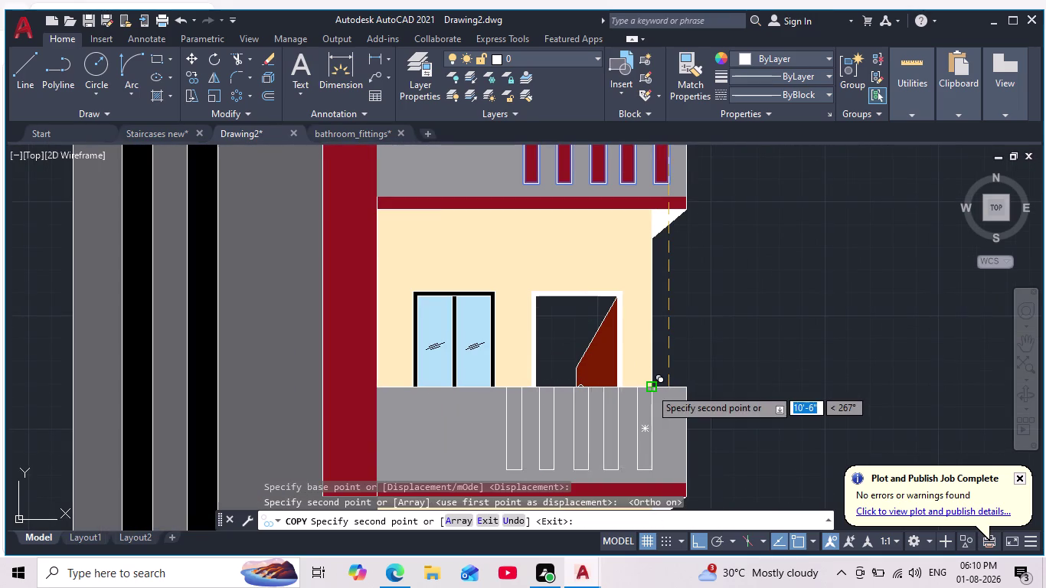
key(Escape)
scroll(down, 3)
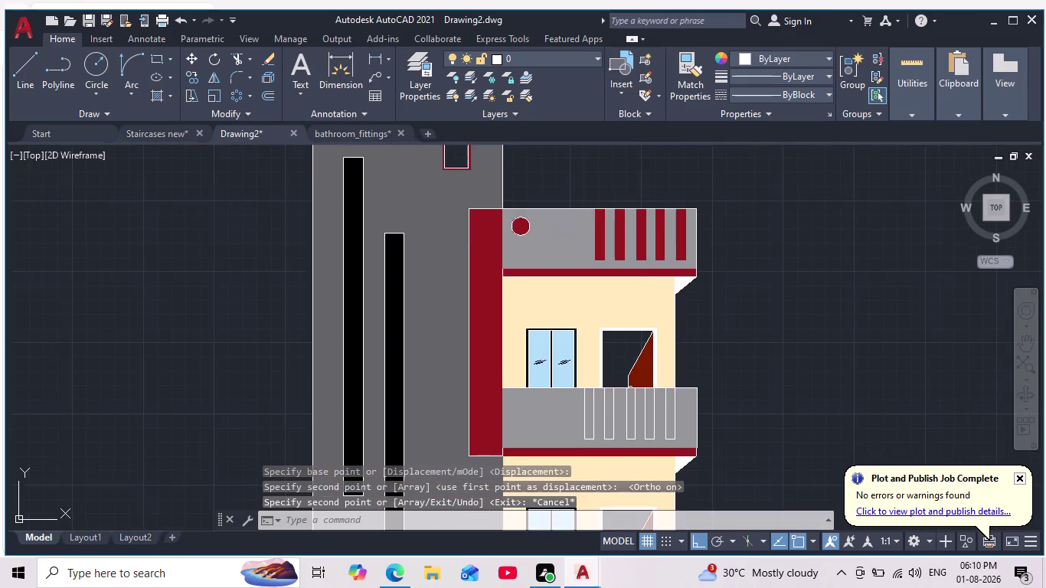
scroll(down, 3)
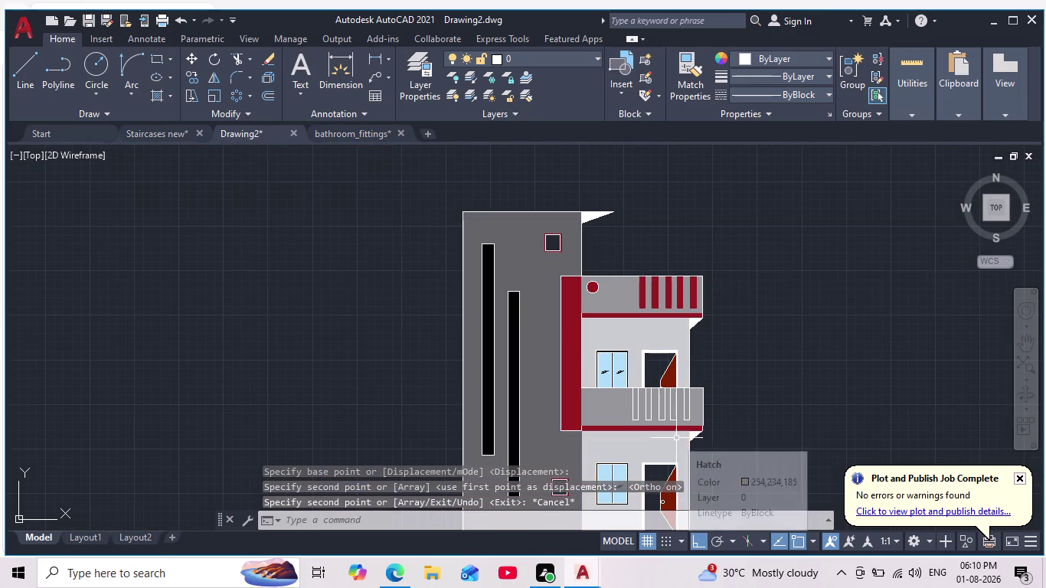
scroll(up, 3)
key(ctrl+z)
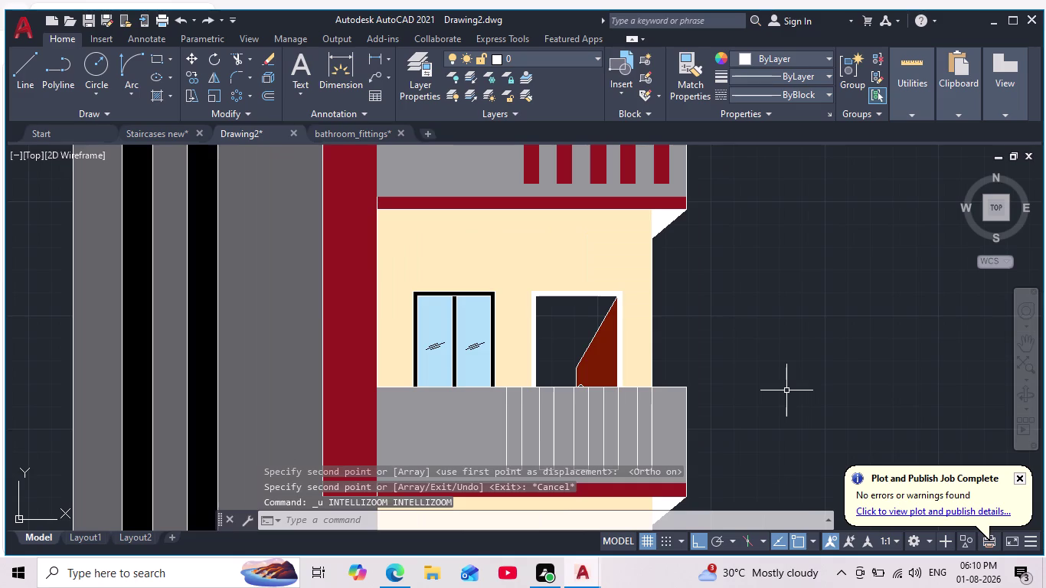
key(ctrl+z)
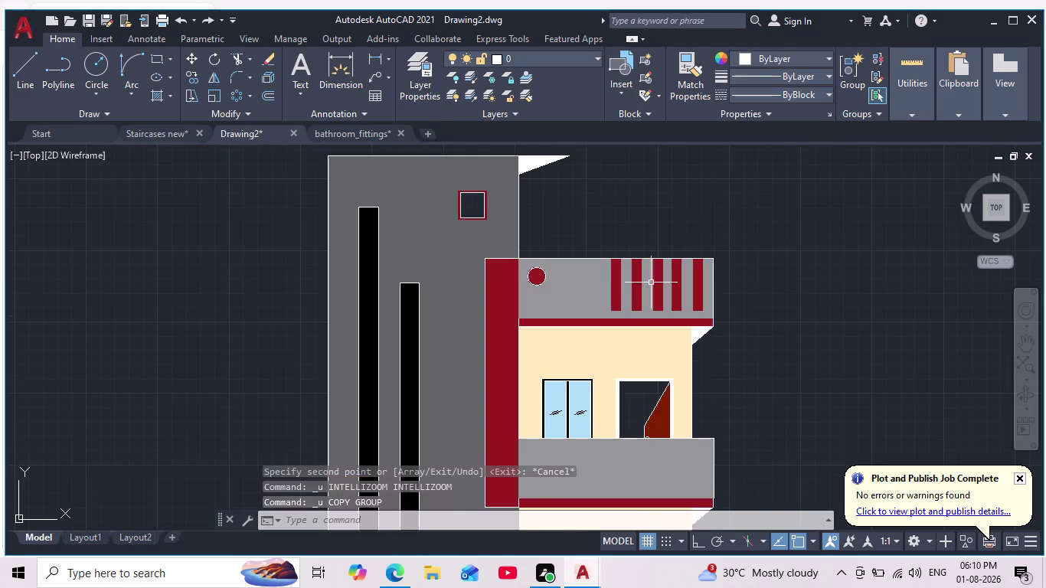
Select the five top railing bars and copy them from their top-right corner.
scroll(up, 3)
drag(573, 206, 570, 213)
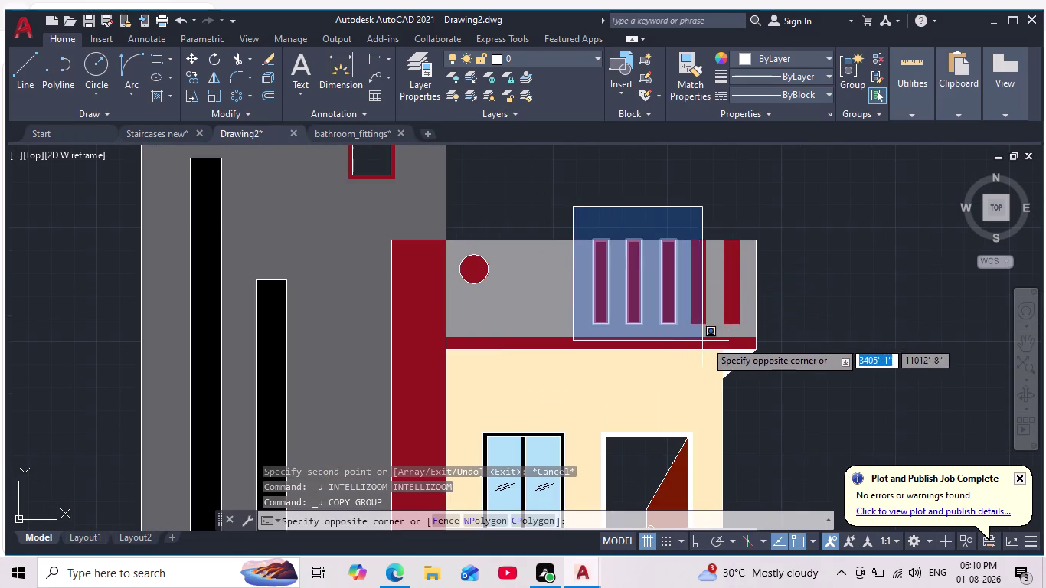
click(751, 331)
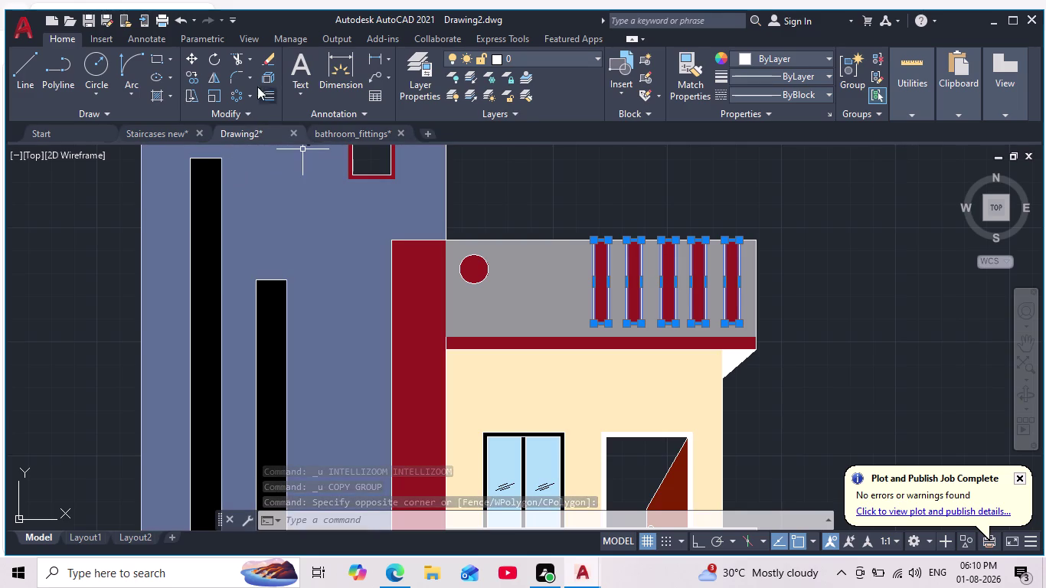
click(199, 76)
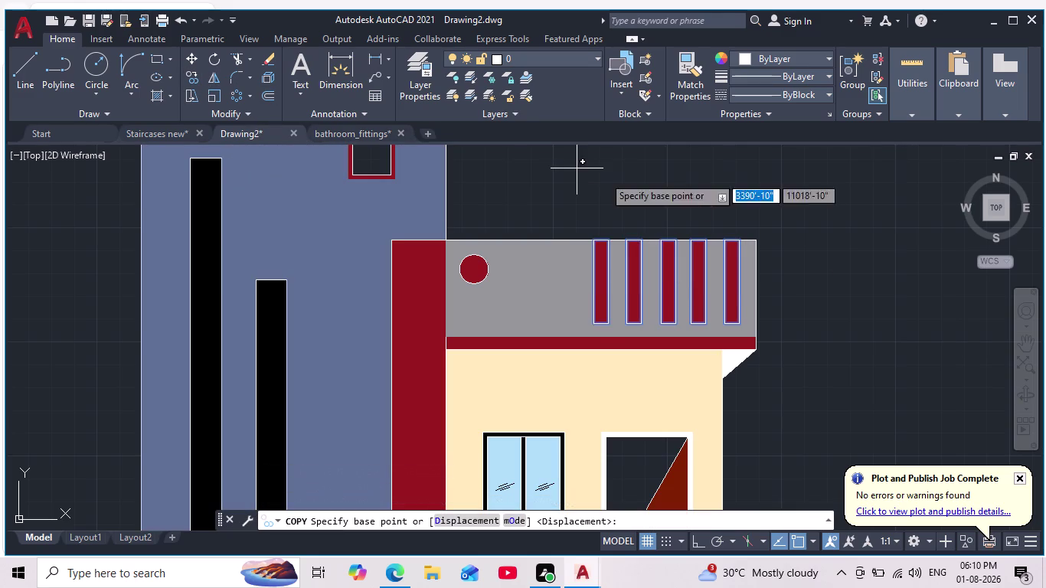
click(740, 237)
Place the copied bars 10'-6" straight down on the lower balcony, with Ortho on.
middle_drag(754, 293, 752, 214)
scroll(down, 3)
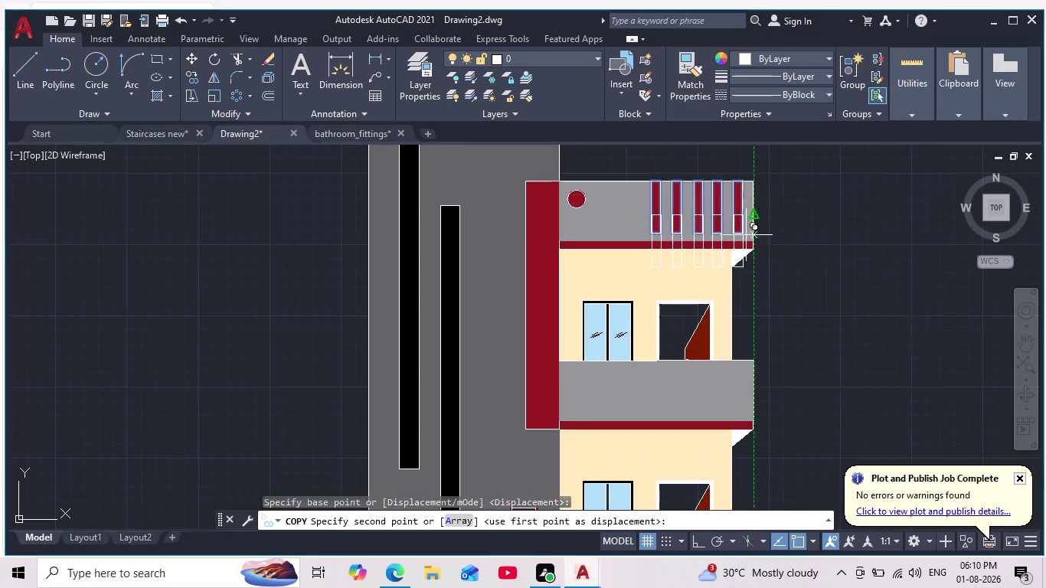
click(692, 537)
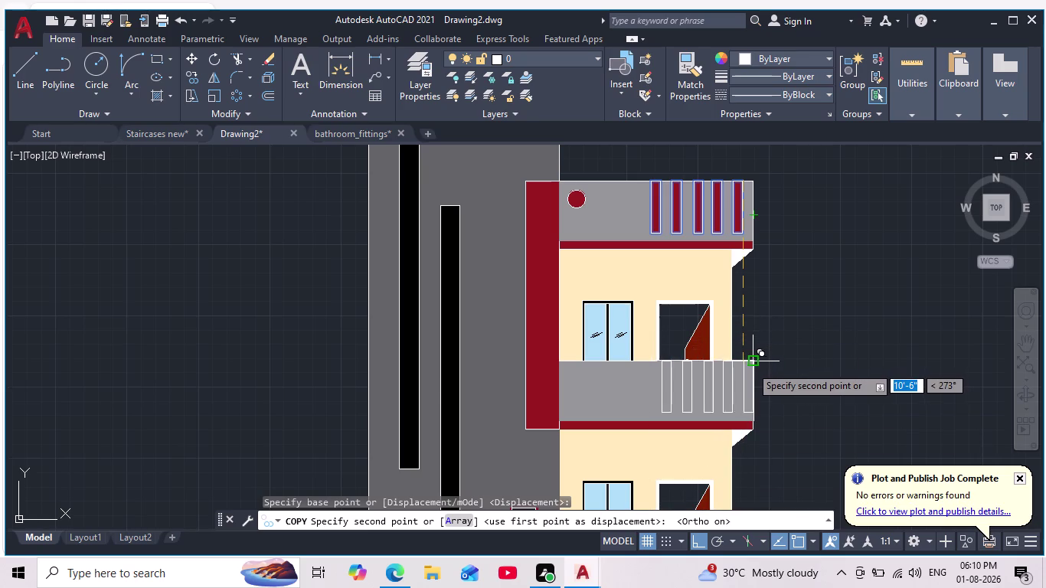
scroll(up, 3)
click(731, 353)
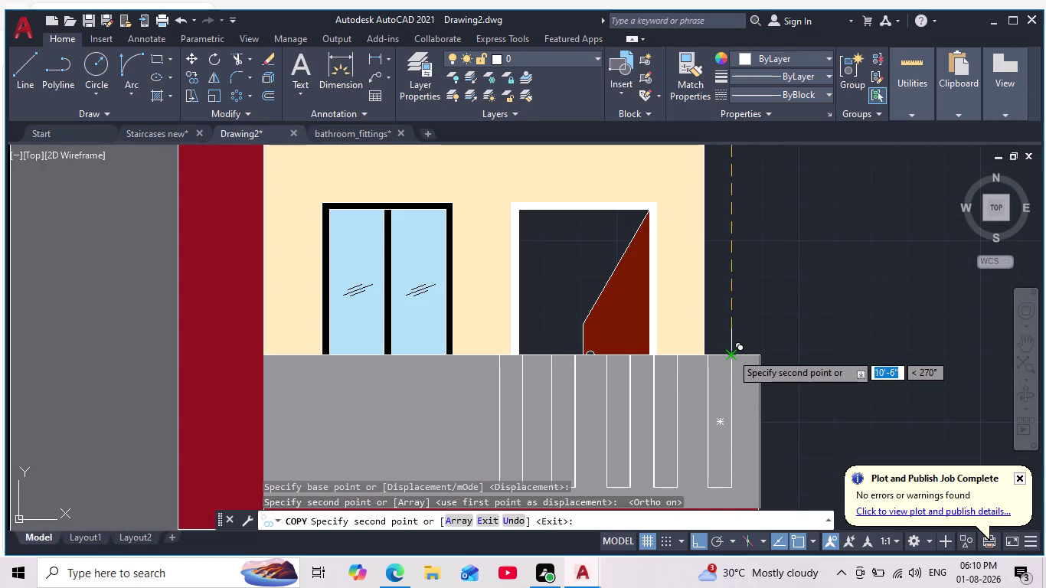
key(Escape)
scroll(down, 3)
middle_drag(758, 373, 754, 345)
scroll(down, 3)
scroll(up, 3)
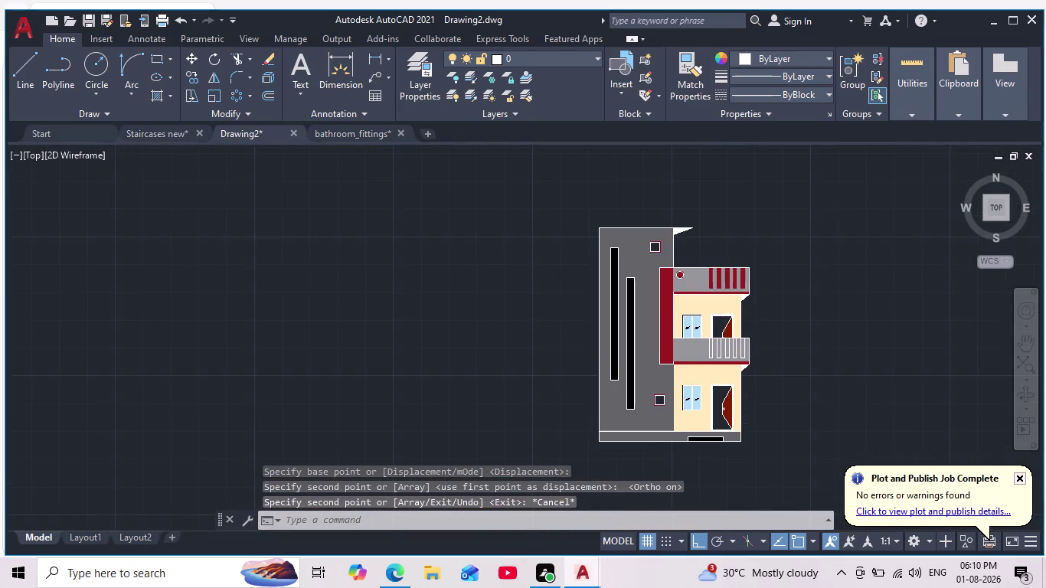
middle_click(769, 363)
scroll(down, 3)
middle_drag(768, 364, 719, 406)
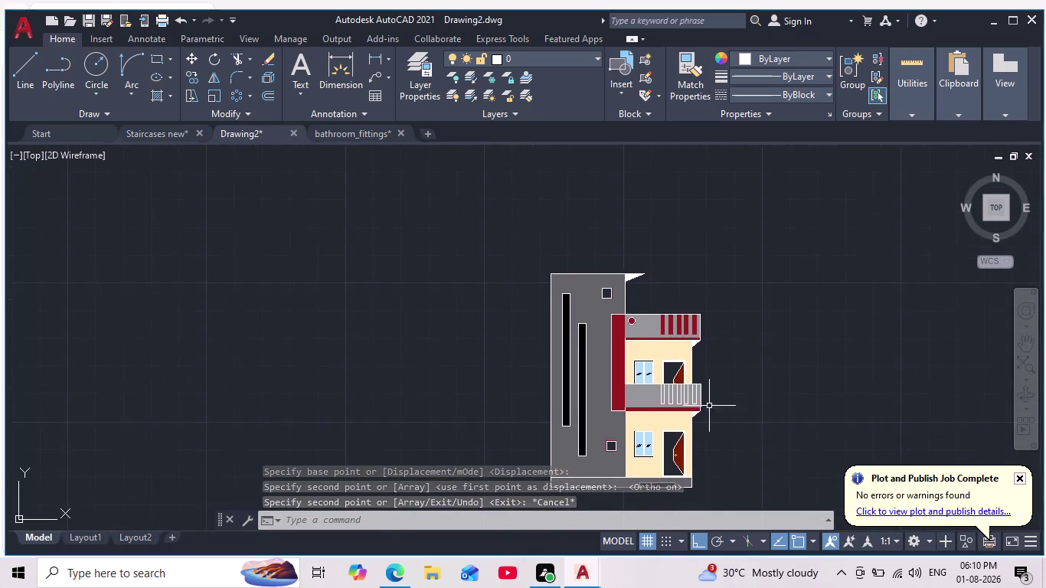
scroll(up, 3)
Delete the grey hatches on the parapet and balcony.
click(567, 392)
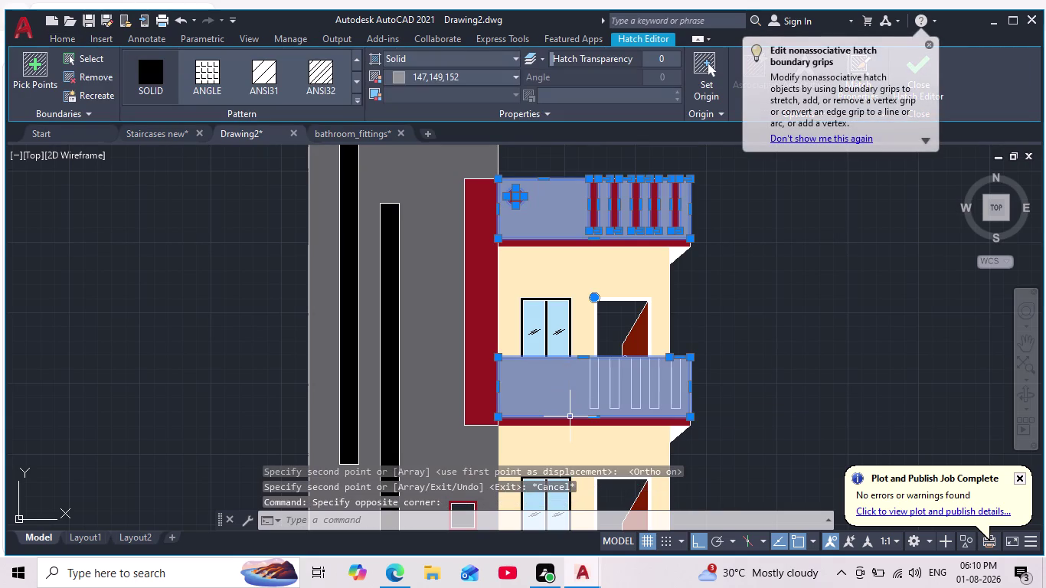
key(Delete)
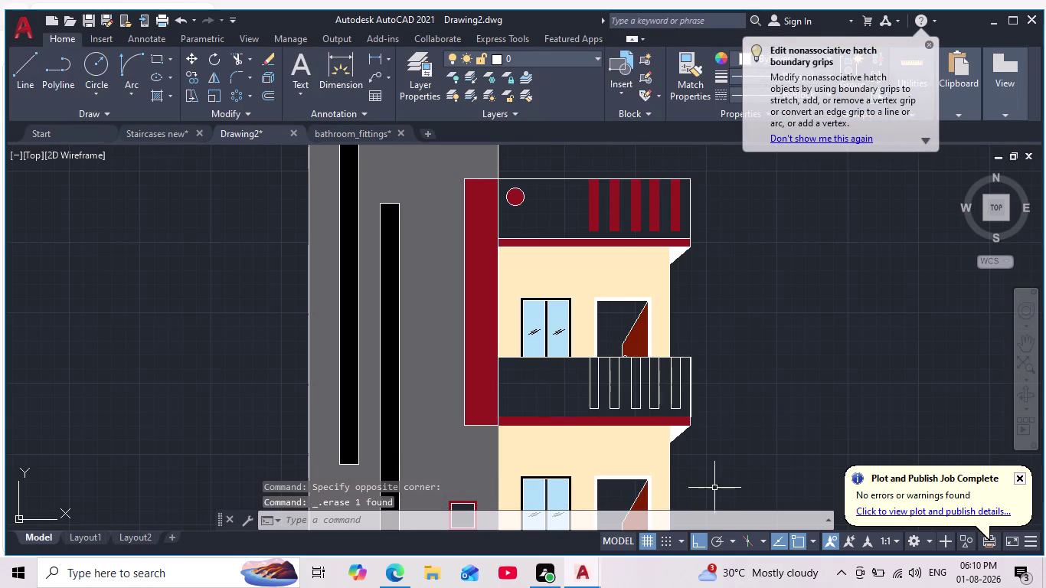
middle_drag(870, 313, 857, 311)
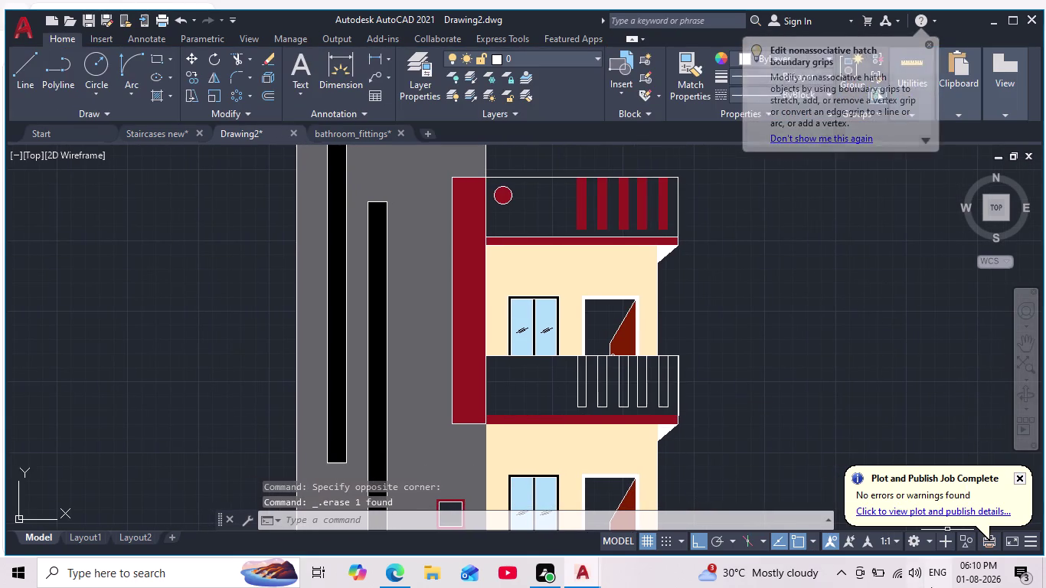
scroll(down, 3)
middle_drag(714, 343, 689, 347)
scroll(up, 3)
key(Escape)
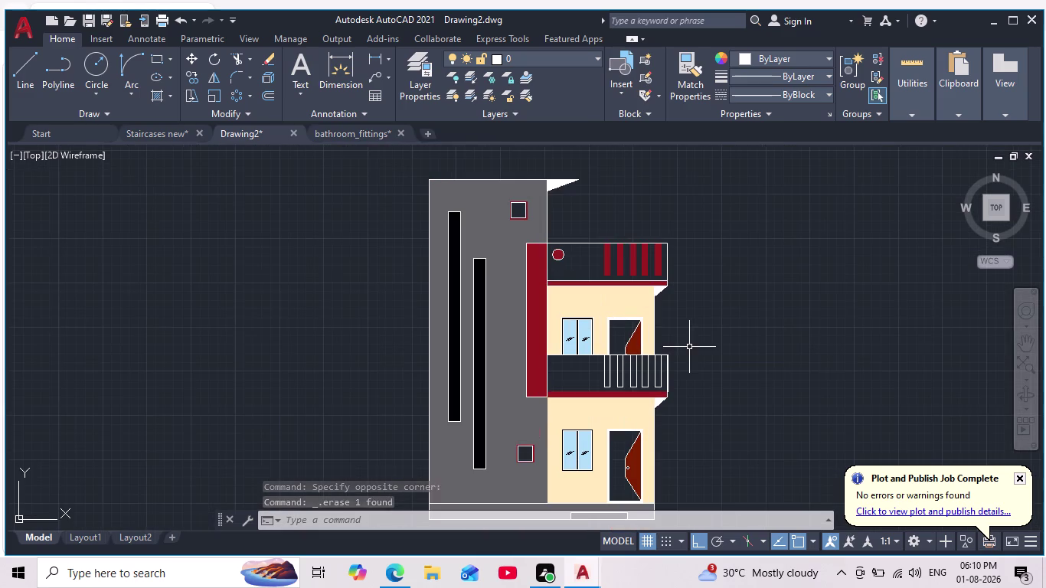
Start a new hatch with maroon colour 153,27,30 from Recent Colors.
key(Escape)
key(Escape)
key(h)
key(Return)
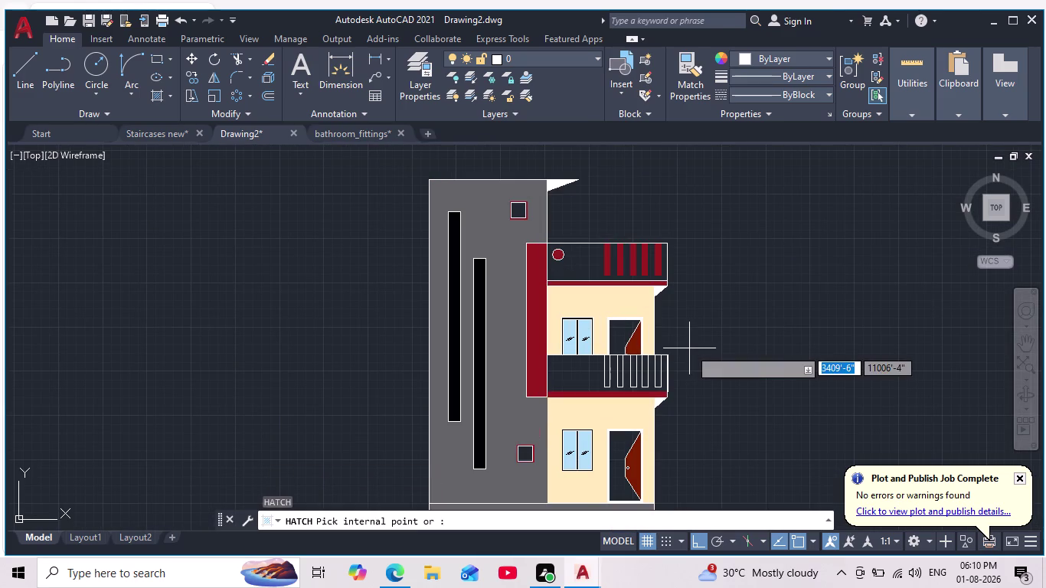
click(398, 77)
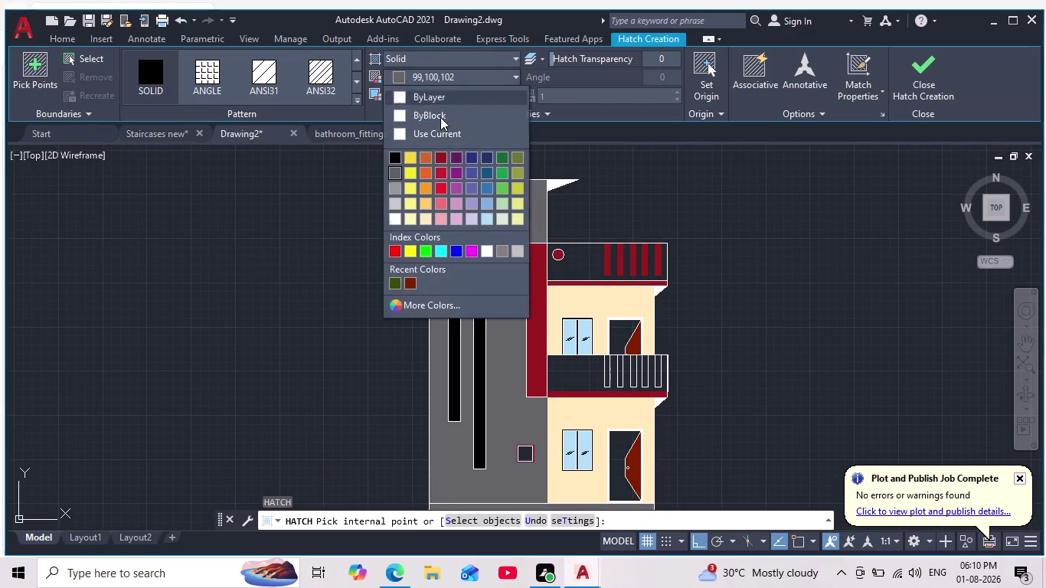
click(444, 158)
scroll(up, 3)
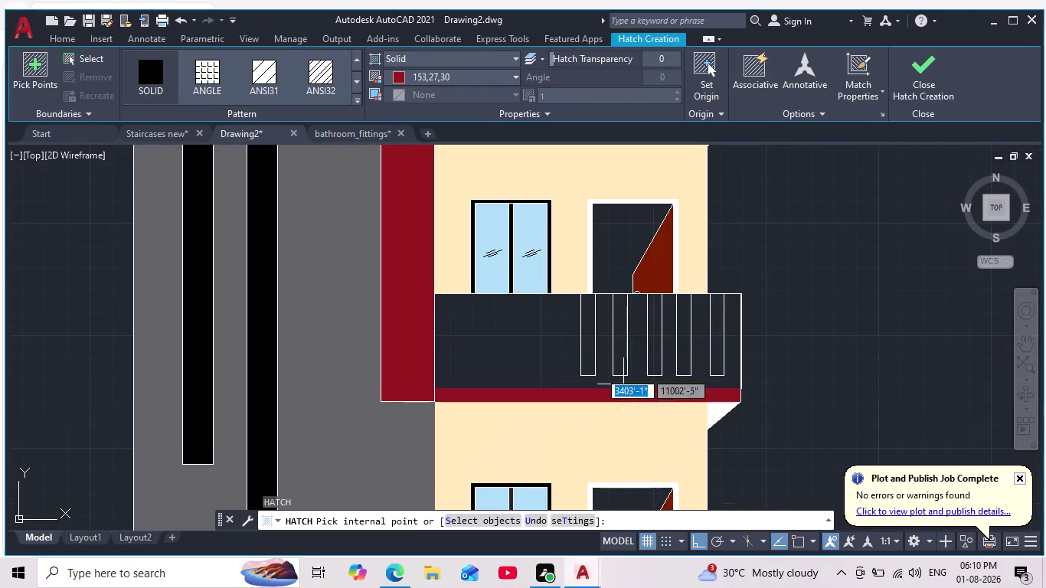
Fill all five lower balcony railing bars solid maroon.
click(586, 350)
click(615, 337)
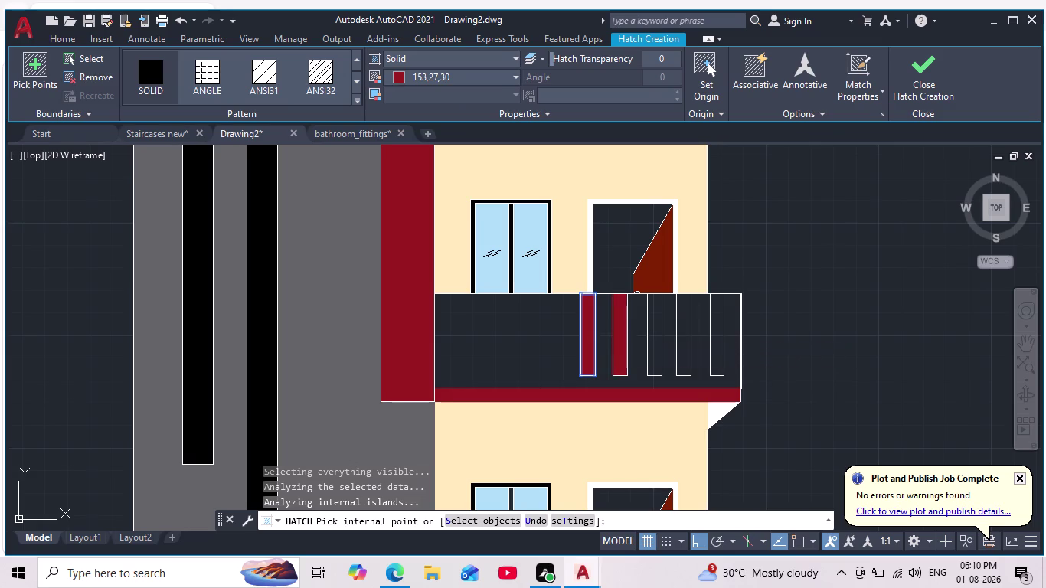
click(652, 338)
click(683, 339)
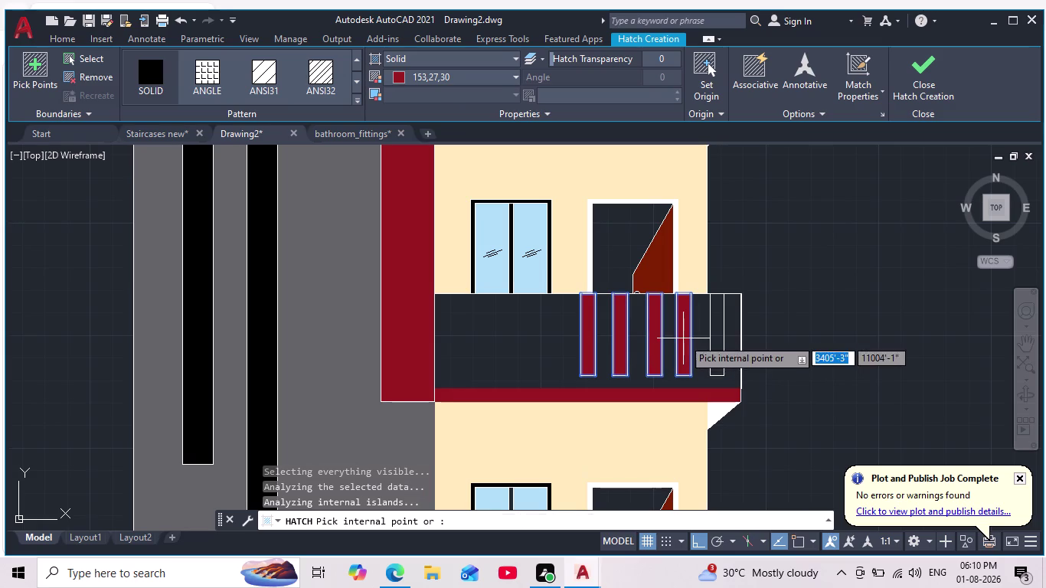
click(712, 342)
key(Escape)
scroll(down, 3)
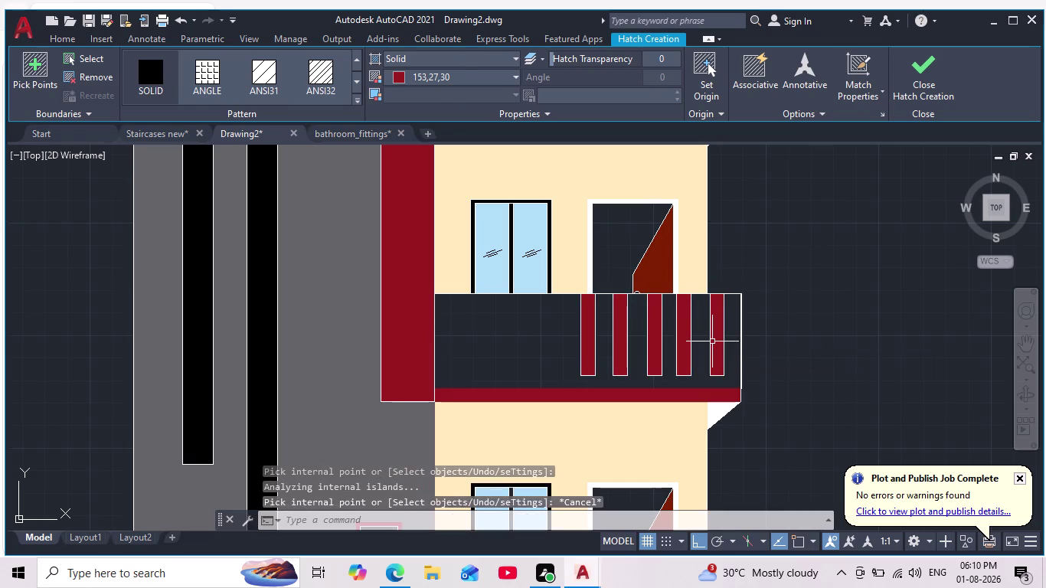
scroll(down, 3)
middle_drag(825, 328, 789, 351)
scroll(down, 3)
scroll(up, 3)
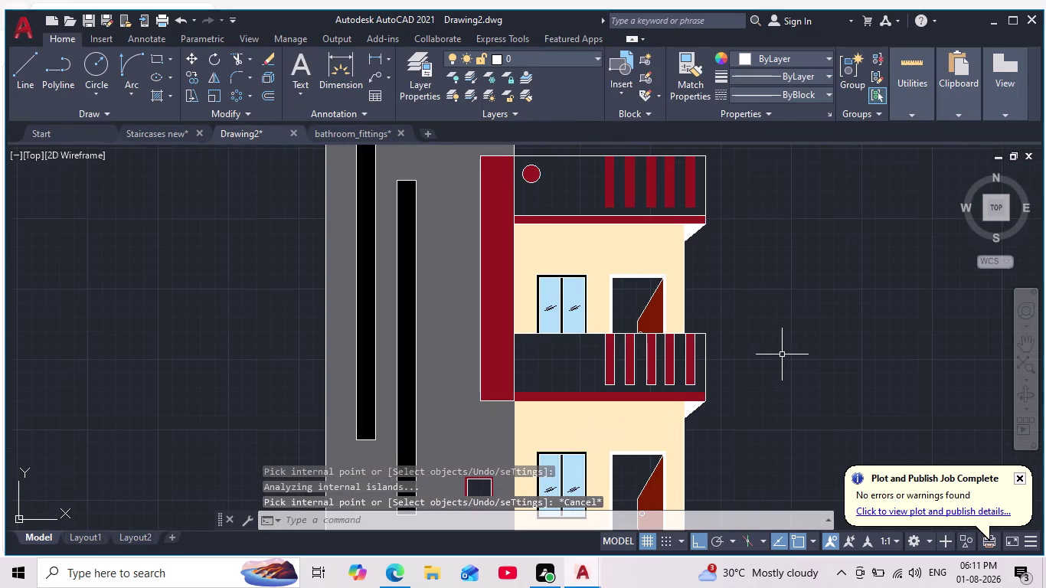
Hatch the middle and upper railing panels with a solid grey fill.
key(h)
key(Return)
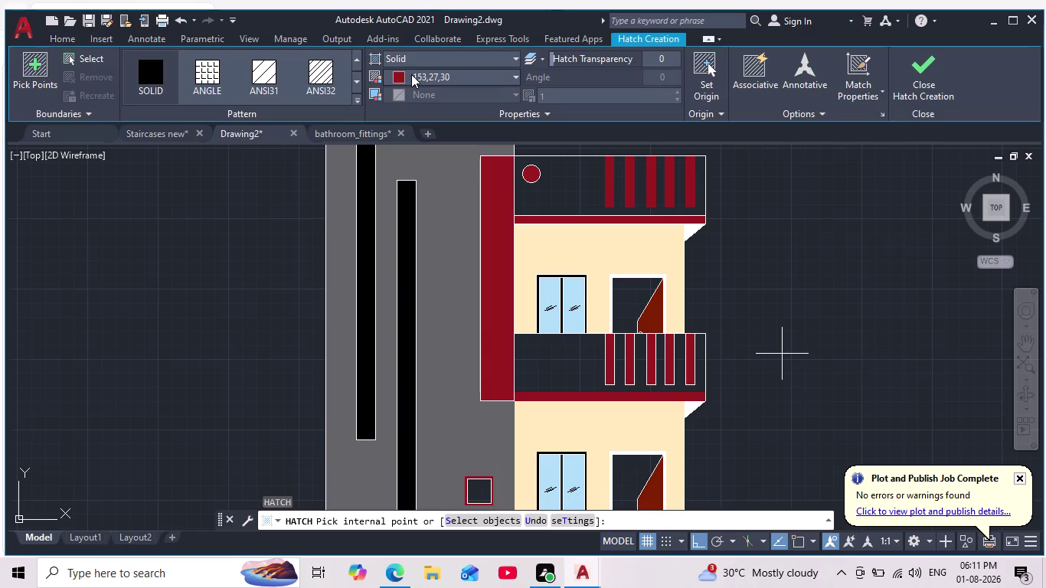
click(403, 75)
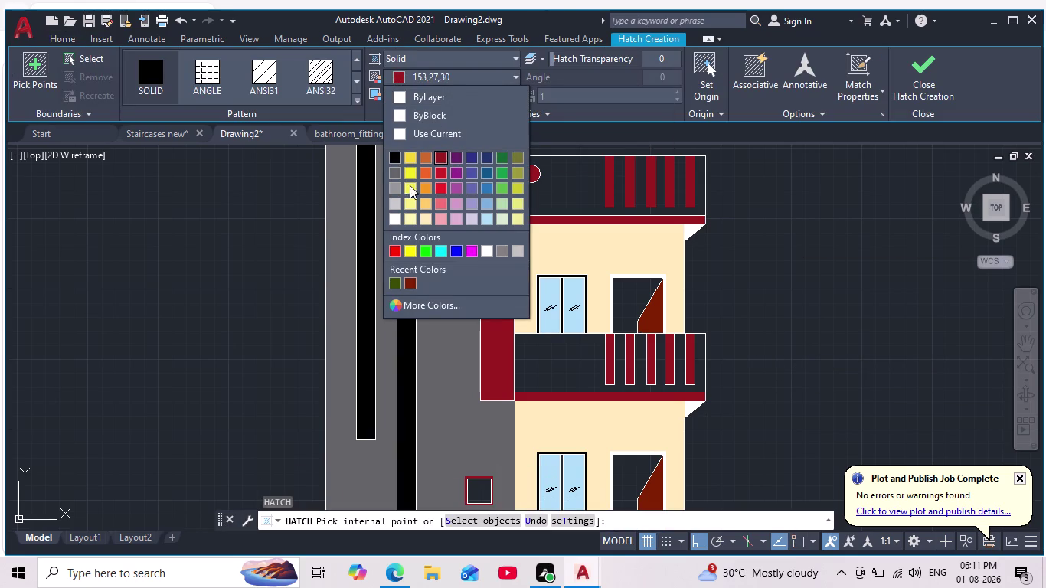
click(392, 171)
click(543, 356)
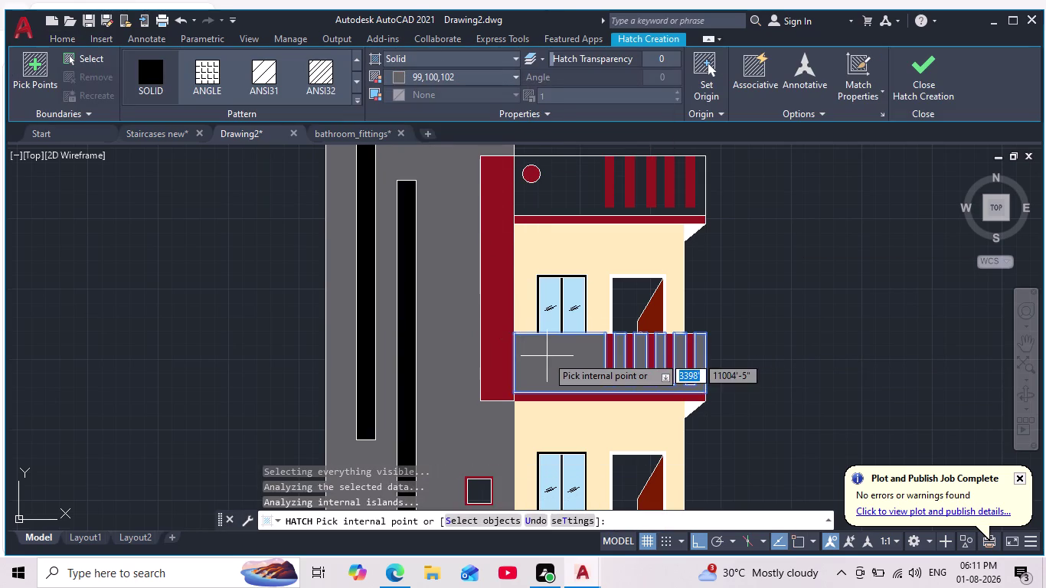
scroll(down, 3)
click(567, 243)
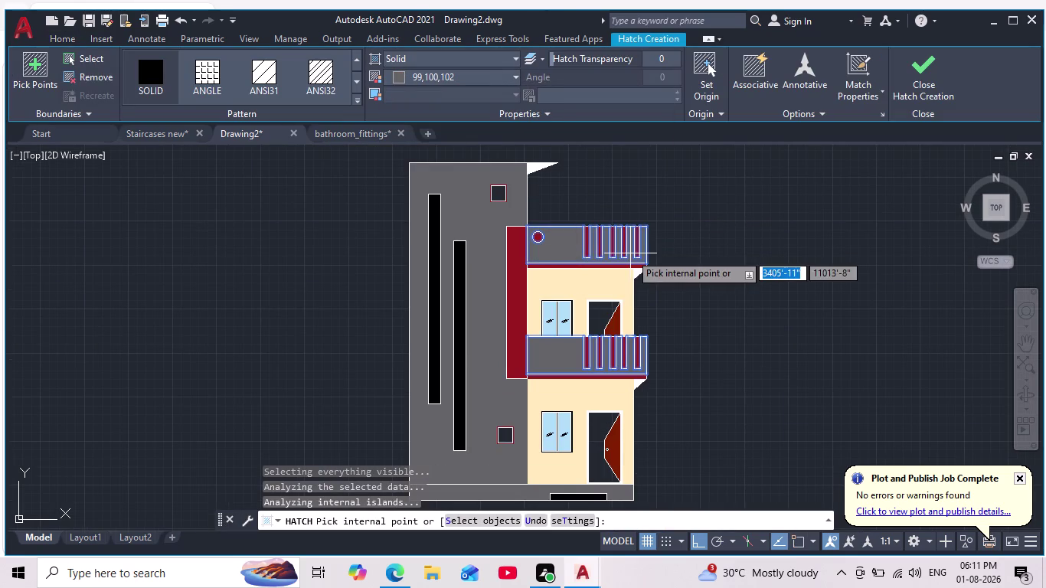
key(Return)
Centre the view on the middle railing and select around its bars to inspect the fills.
scroll(down, 3)
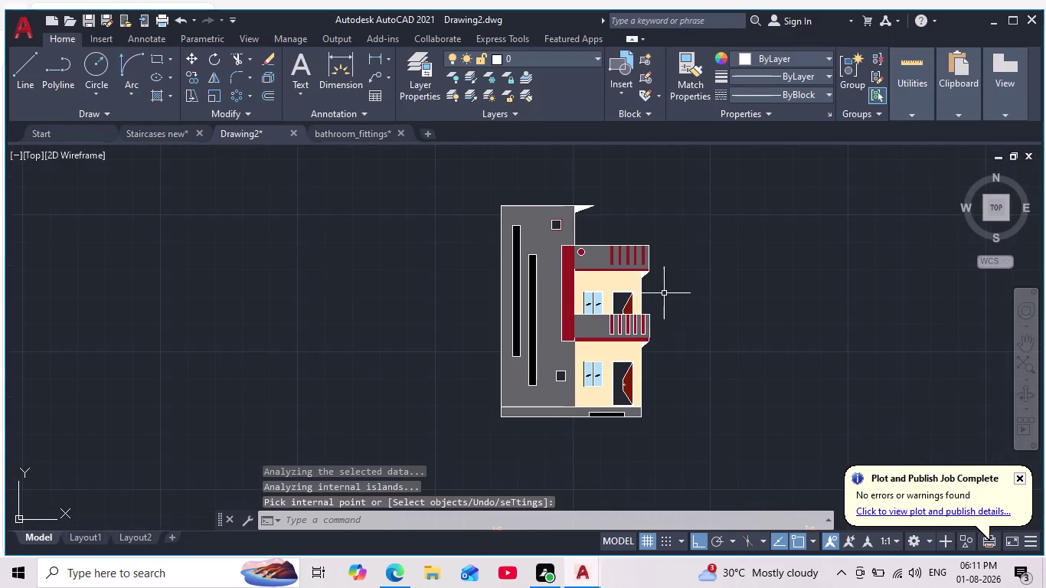
scroll(down, 3)
key(Escape)
key(Escape)
scroll(up, 3)
key(Escape)
key(Escape)
middle_drag(662, 295, 665, 363)
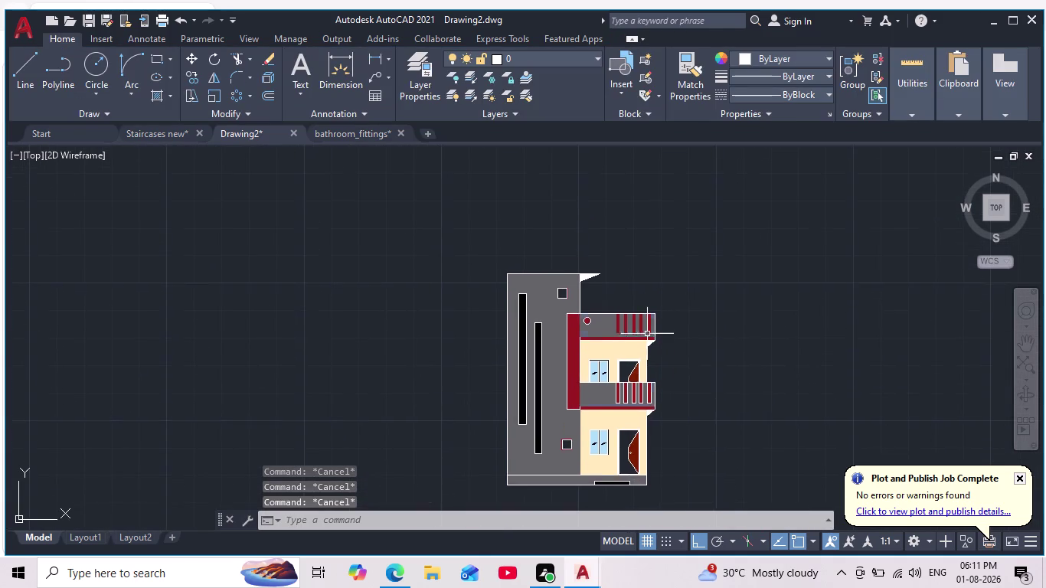
scroll(up, 3)
middle_drag(665, 451, 660, 387)
scroll(up, 3)
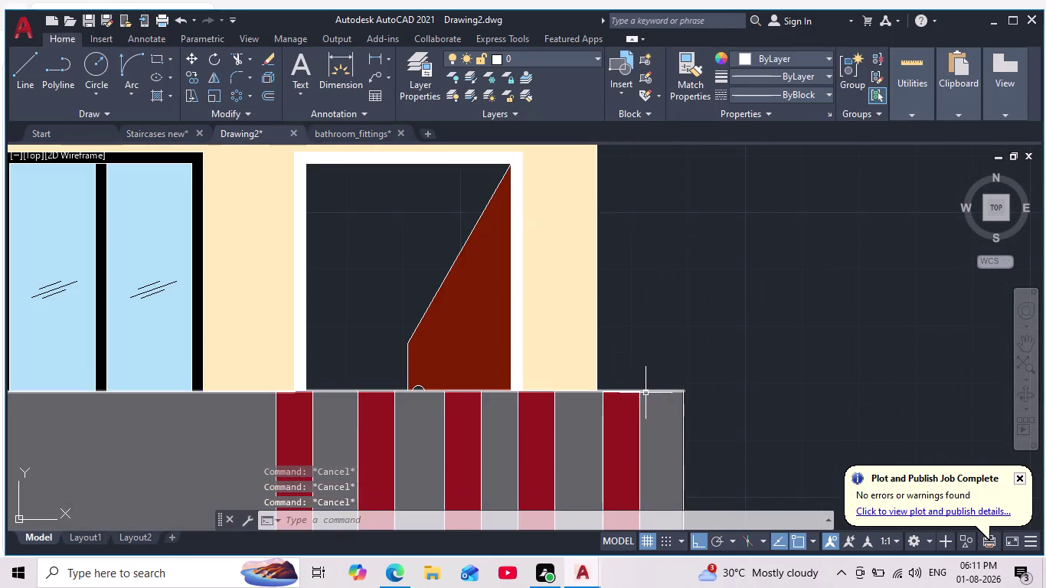
scroll(down, 3)
middle_drag(660, 387, 700, 333)
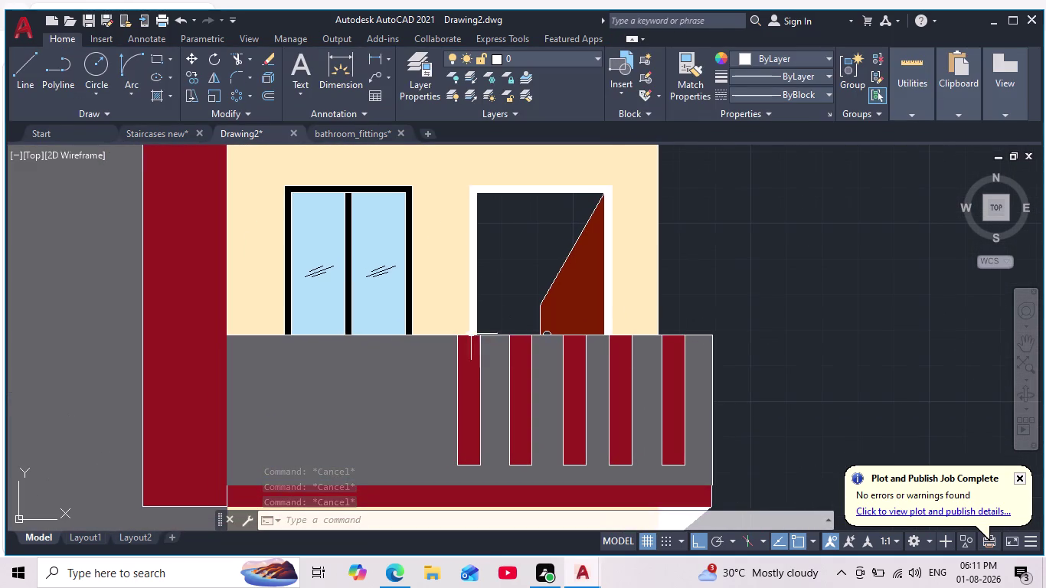
drag(448, 327, 596, 457)
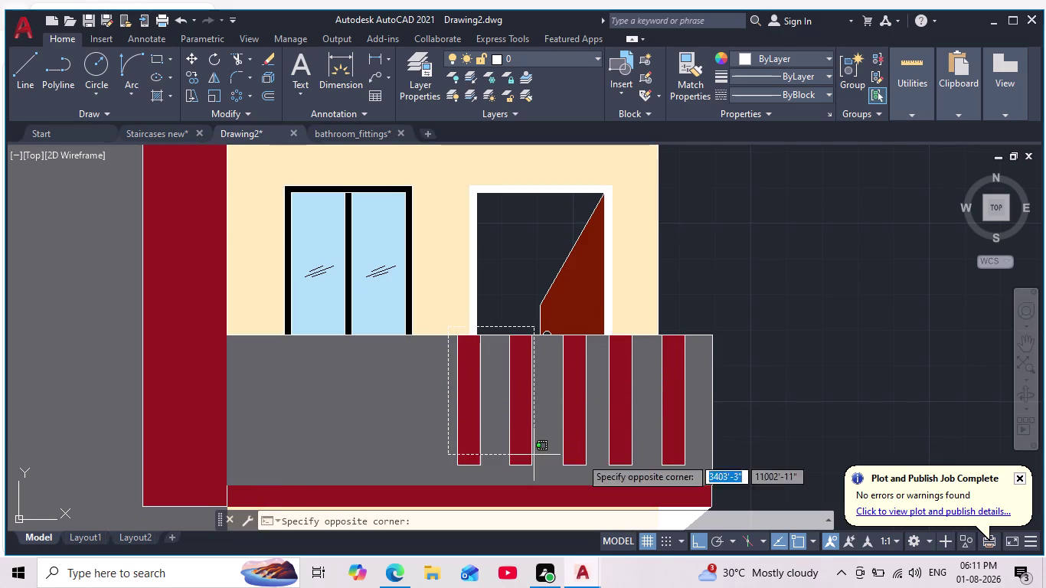
drag(595, 457, 698, 477)
key(Escape)
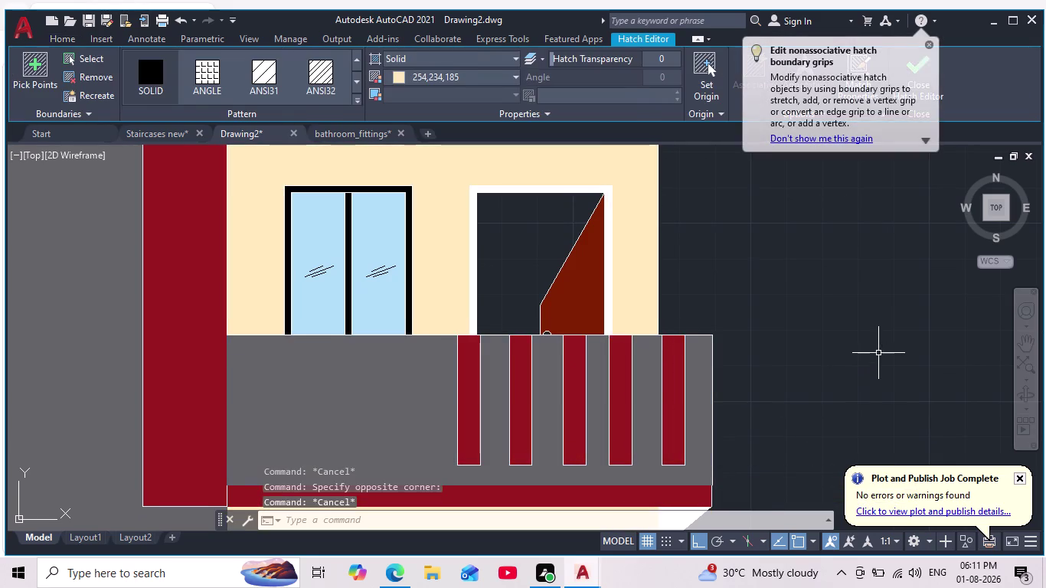
Select the grey fill on the upper railing to check it.
middle_drag(888, 350, 908, 287)
drag(466, 255, 503, 386)
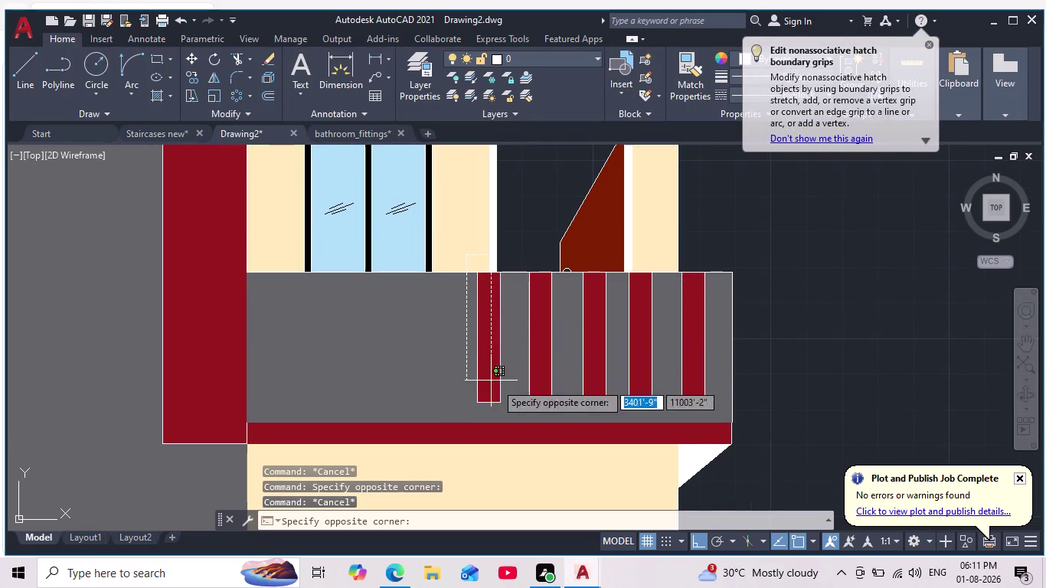
drag(504, 386, 715, 412)
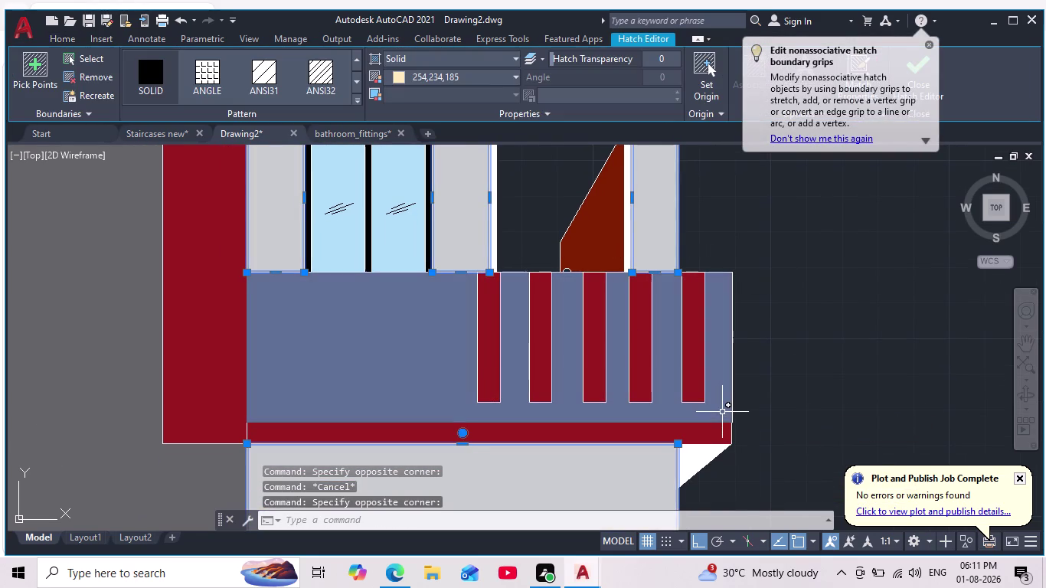
scroll(down, 3)
key(Escape)
key(Escape)
scroll(up, 3)
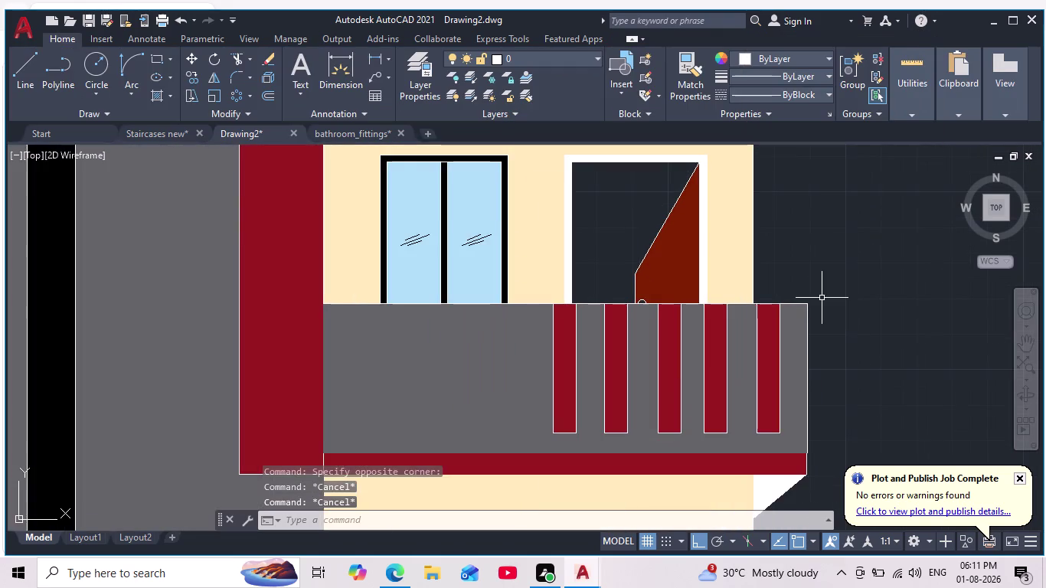
middle_drag(822, 300, 803, 424)
scroll(down, 3)
middle_drag(761, 247, 646, 275)
scroll(up, 3)
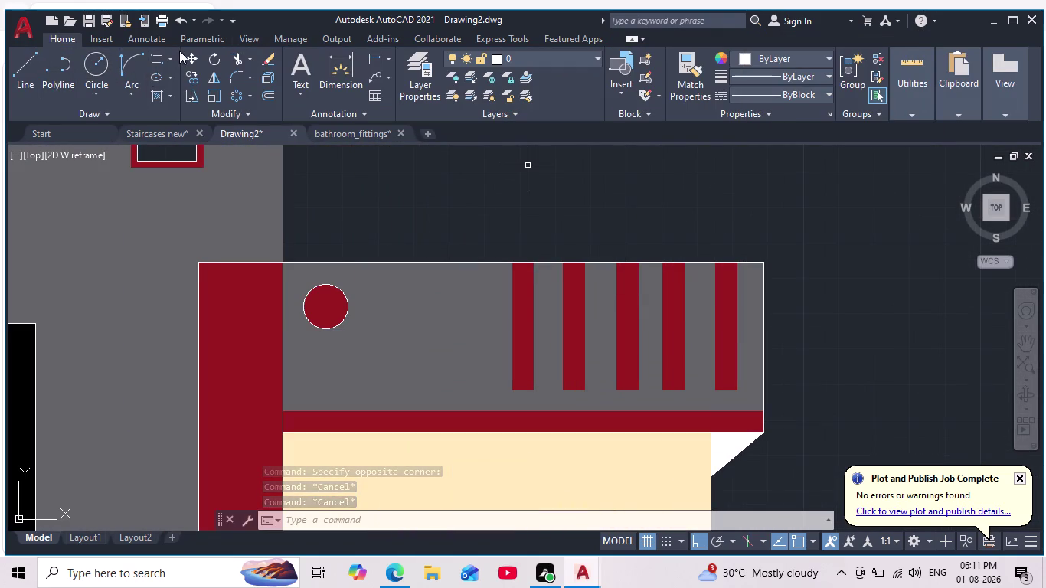
Trace the first two upper railing bars with rectangles from top to bottom.
click(160, 57)
scroll(up, 3)
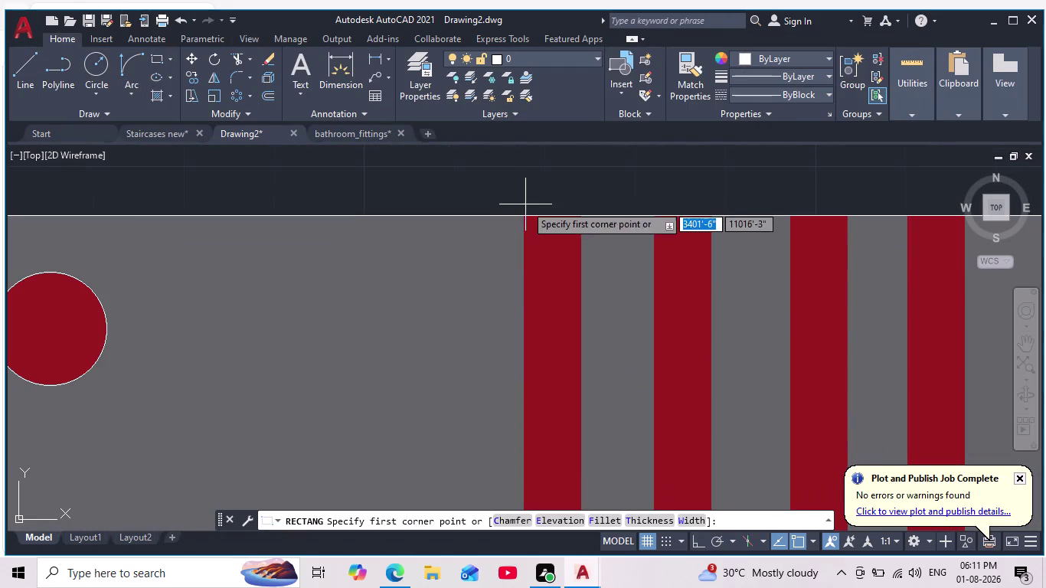
click(524, 216)
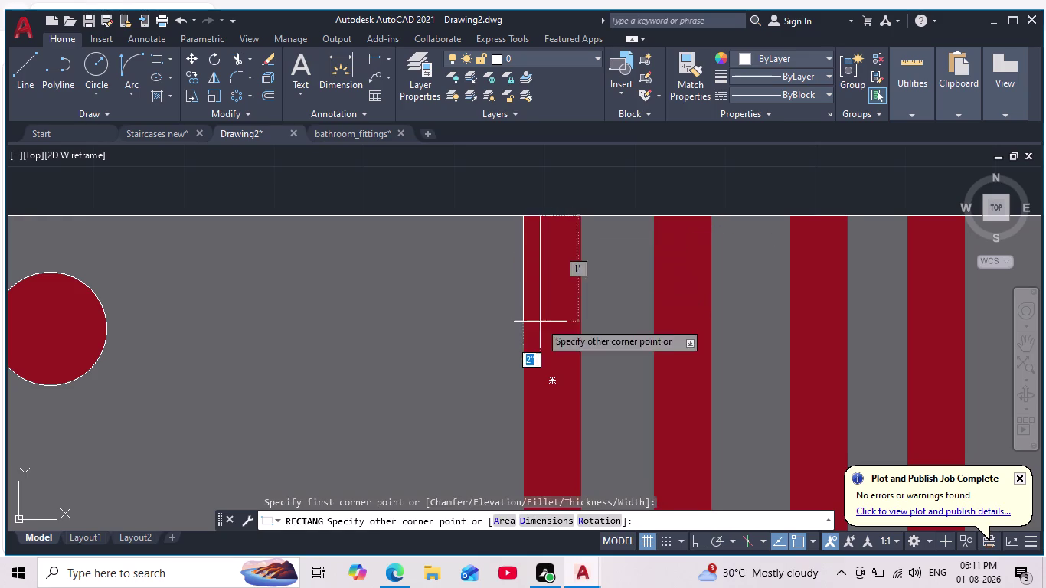
middle_drag(555, 305, 586, 210)
click(614, 448)
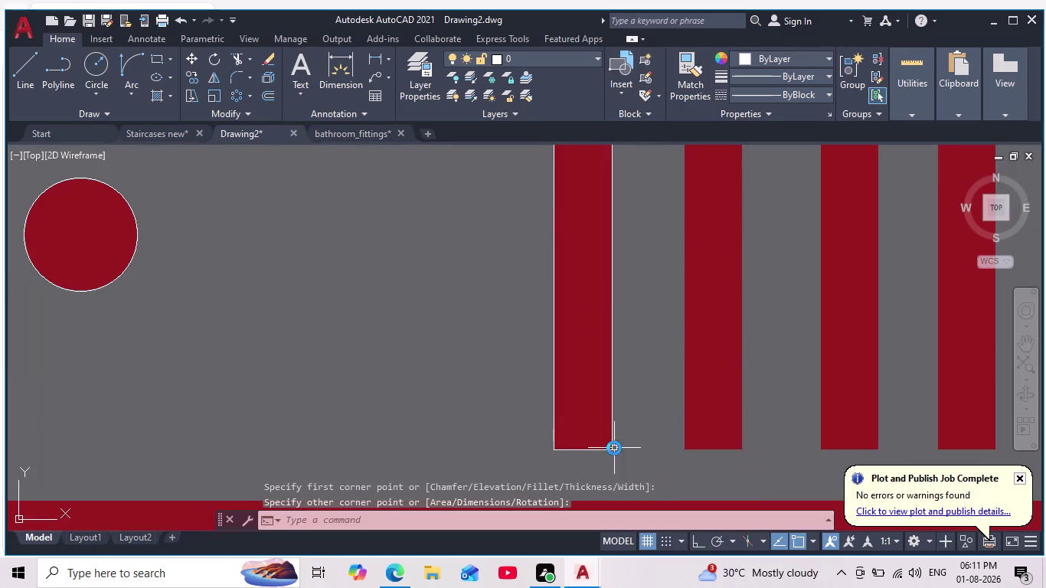
scroll(down, 3)
scroll(down, 3)
middle_drag(641, 407, 524, 384)
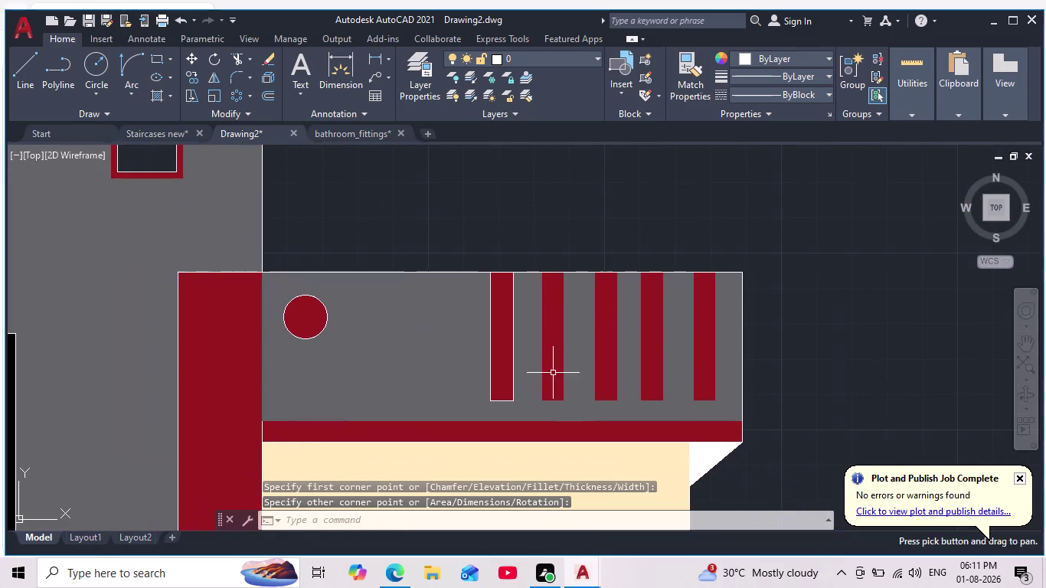
key(space)
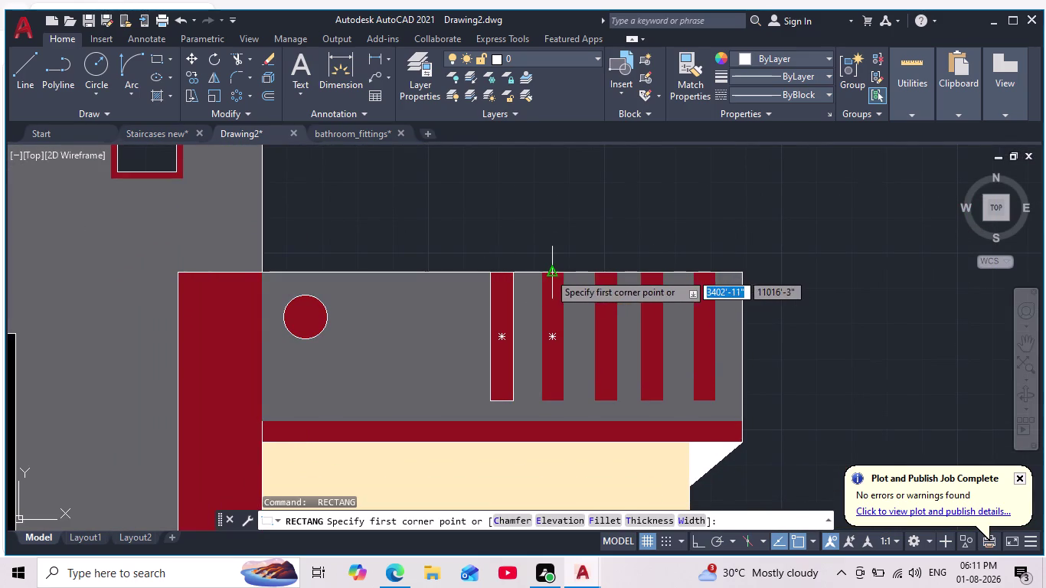
scroll(up, 3)
click(551, 274)
middle_drag(583, 355, 602, 280)
scroll(down, 3)
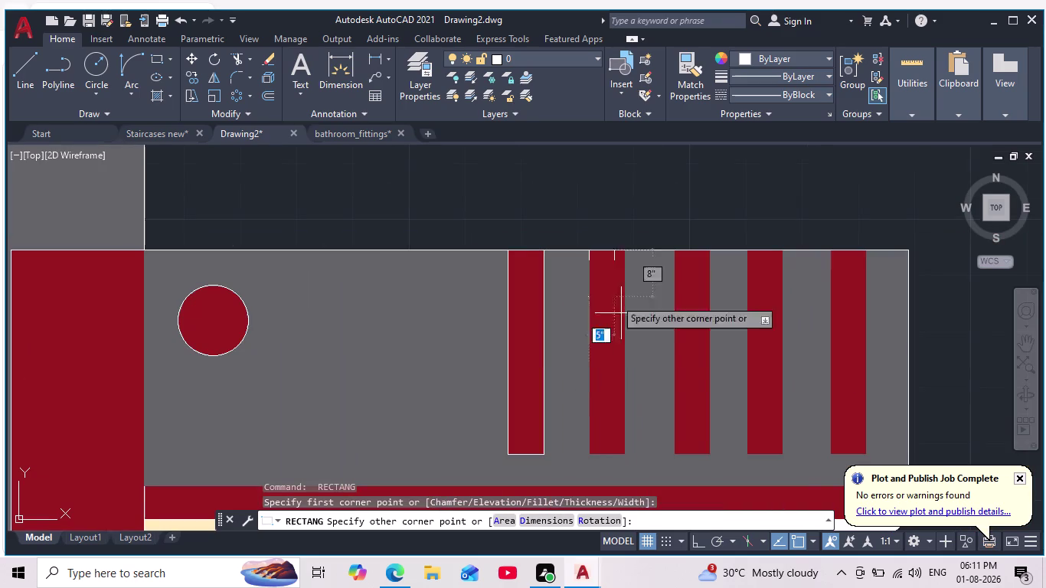
click(628, 453)
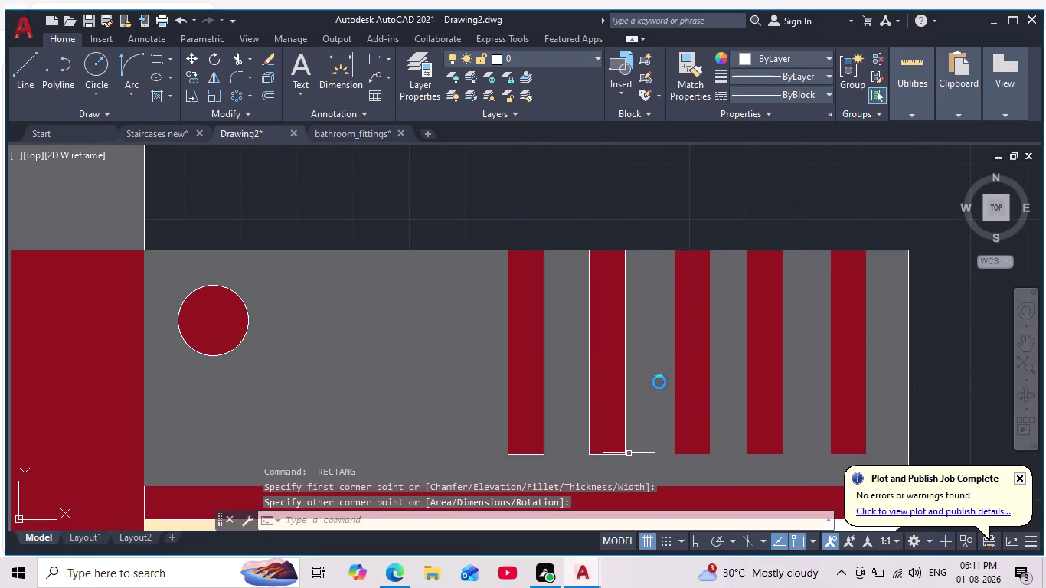
Outline the third, fourth and fifth railing bars with rectangles, then end the command.
key(space)
key(space)
click(676, 252)
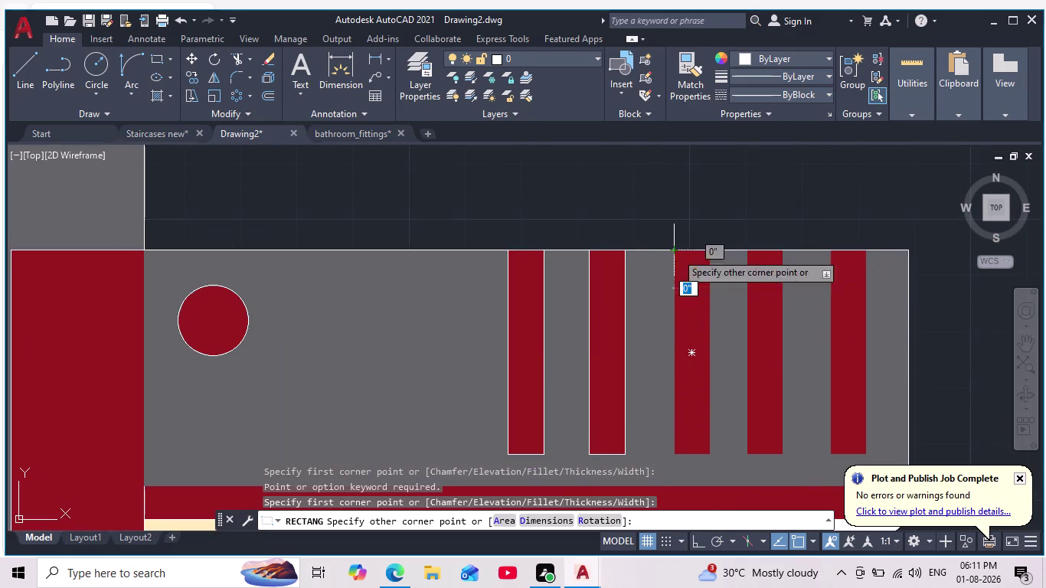
click(705, 453)
key(space)
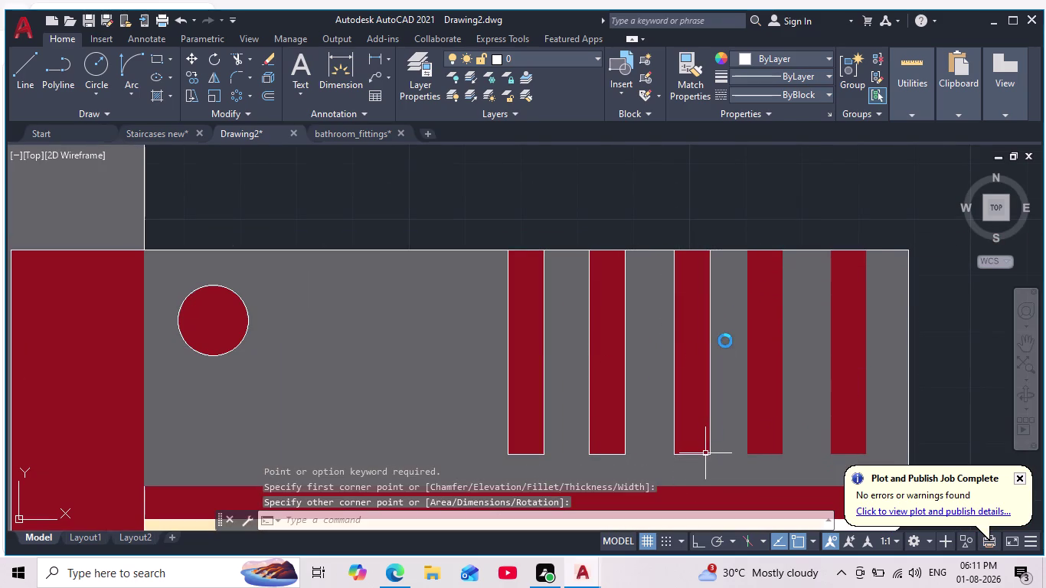
key(space)
click(749, 248)
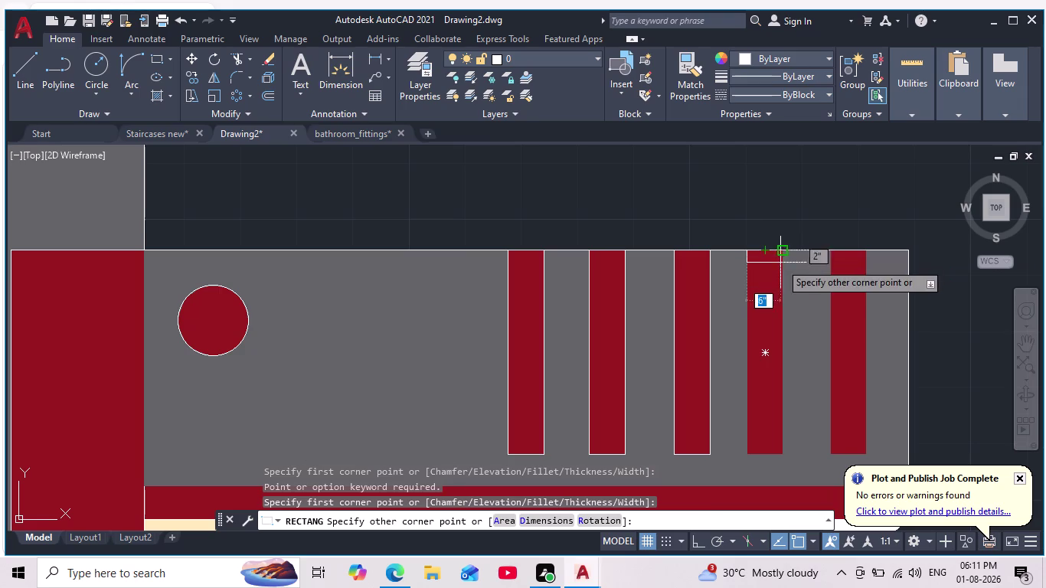
click(784, 451)
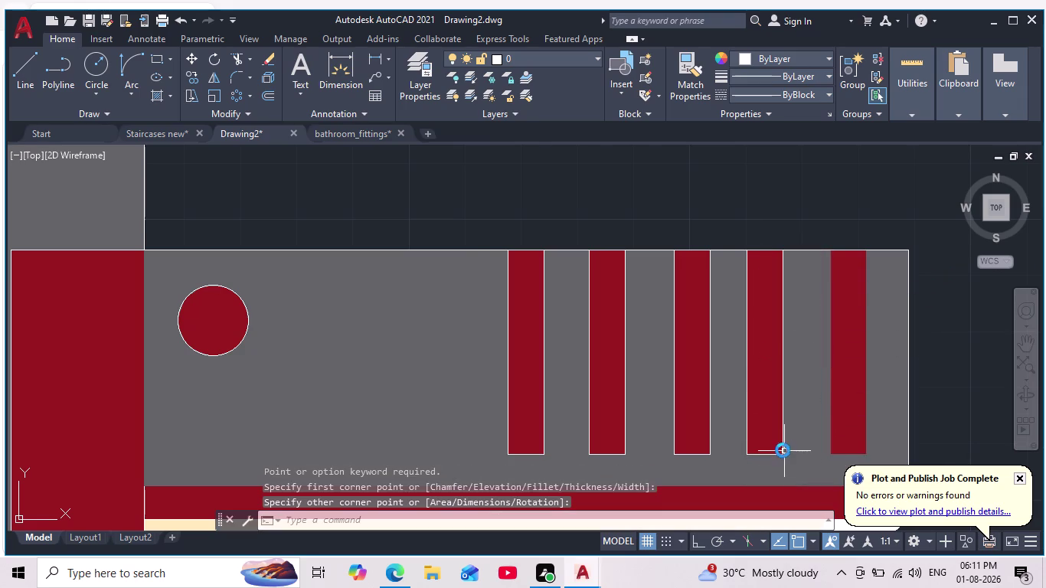
key(space)
scroll(down, 3)
scroll(up, 3)
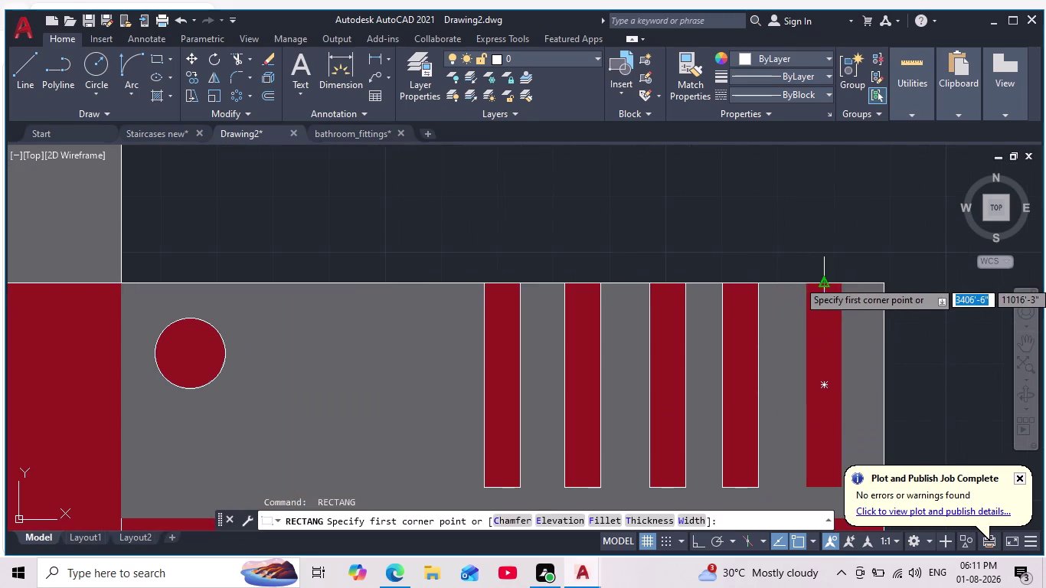
click(808, 280)
middle_drag(839, 385, 815, 309)
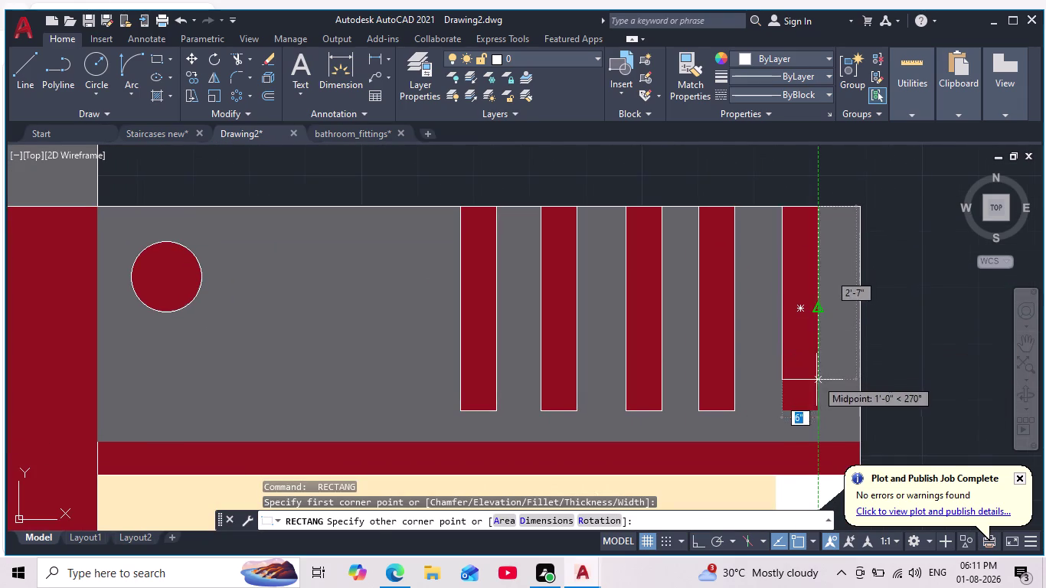
click(818, 413)
key(Escape)
scroll(down, 3)
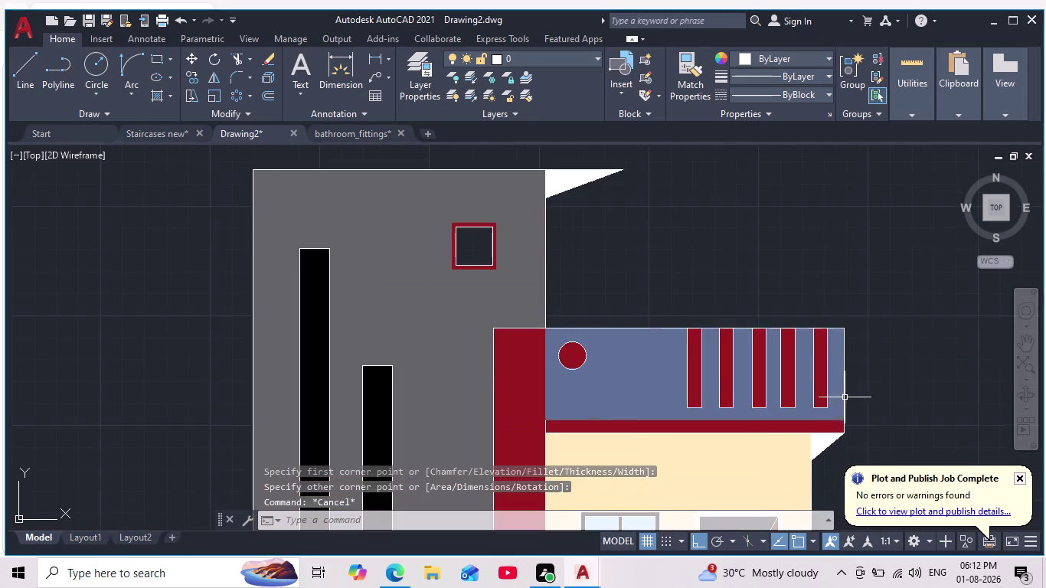
scroll(down, 3)
middle_drag(879, 343, 819, 280)
middle_drag(859, 359, 811, 279)
scroll(down, 3)
scroll(up, 3)
scroll(up, 3)
middle_drag(827, 311, 857, 427)
scroll(up, 3)
middle_drag(828, 407, 847, 359)
scroll(down, 3)
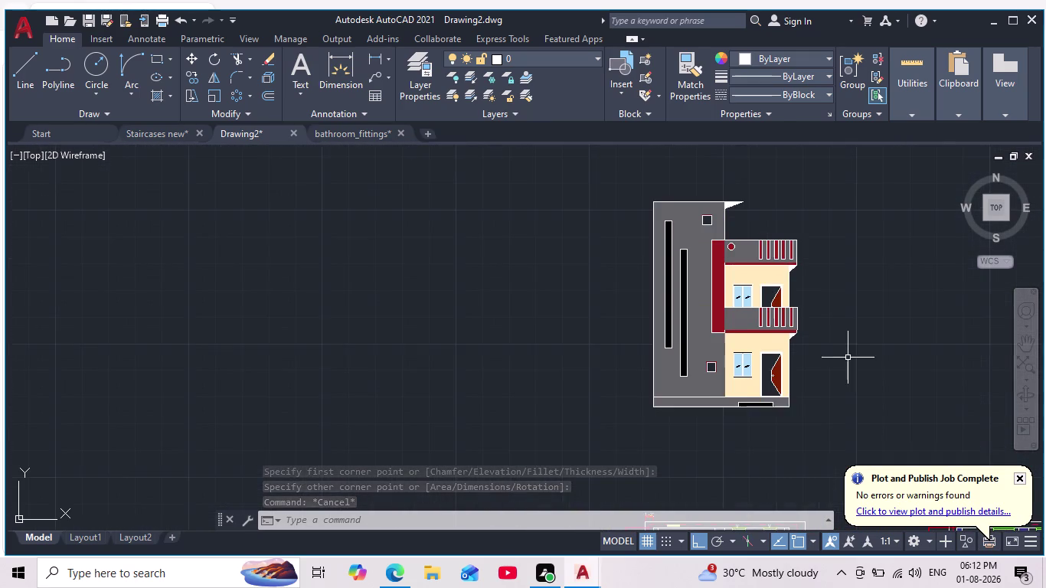
middle_drag(842, 348, 815, 400)
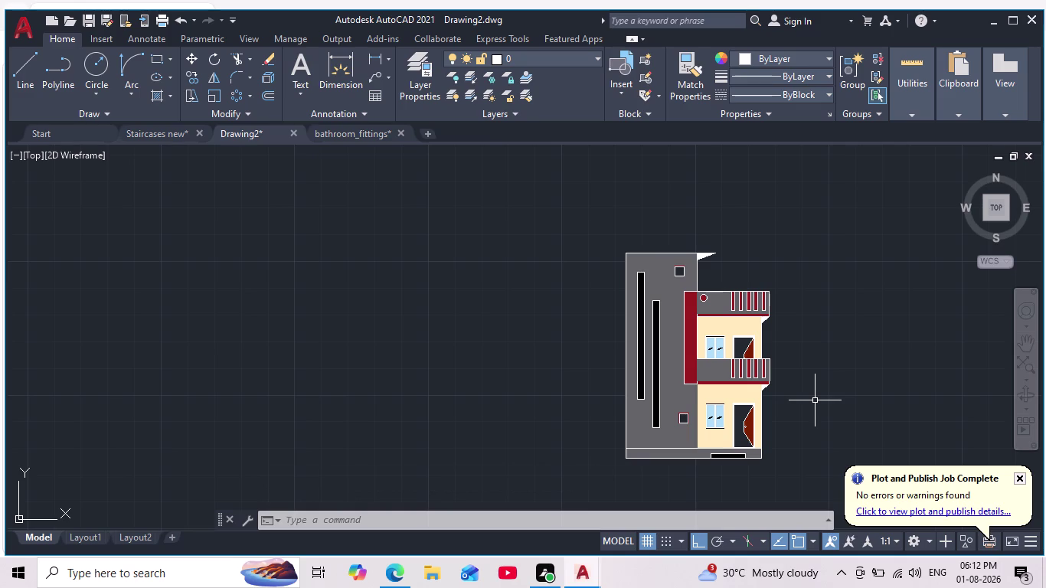
scroll(down, 3)
middle_drag(846, 419, 759, 237)
scroll(down, 3)
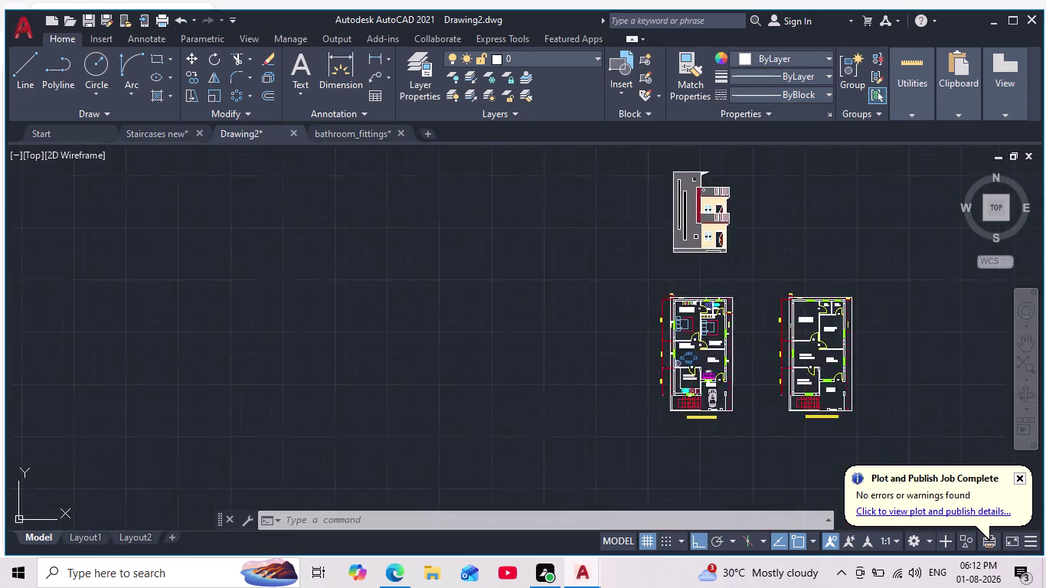
middle_drag(759, 237, 759, 236)
scroll(down, 3)
scroll(up, 3)
middle_drag(751, 257, 756, 346)
scroll(down, 3)
scroll(up, 3)
middle_drag(758, 350, 765, 344)
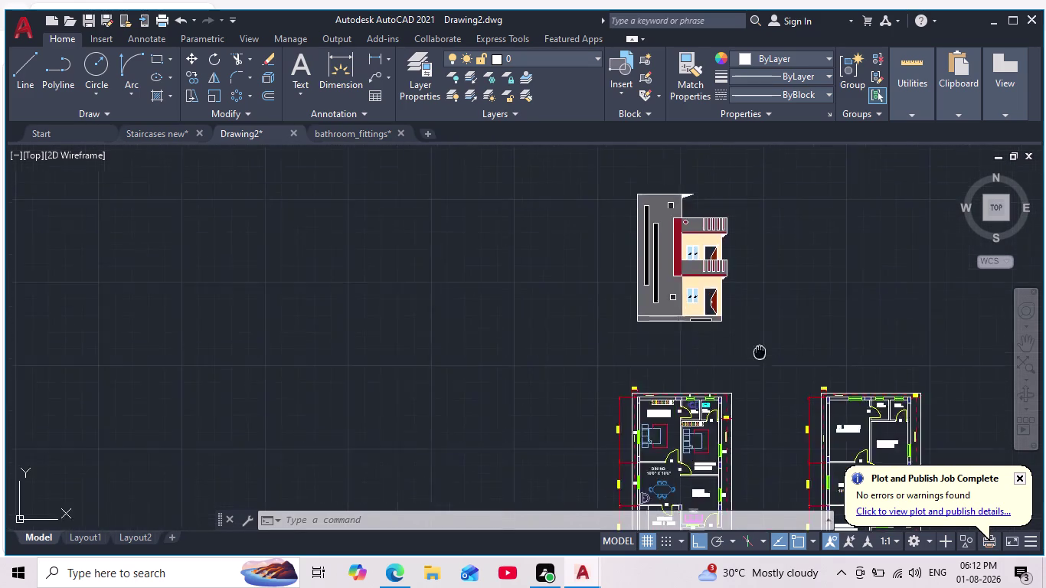
middle_drag(764, 344, 766, 293)
scroll(down, 3)
scroll(up, 3)
scroll(up, 3)
middle_drag(769, 301, 783, 338)
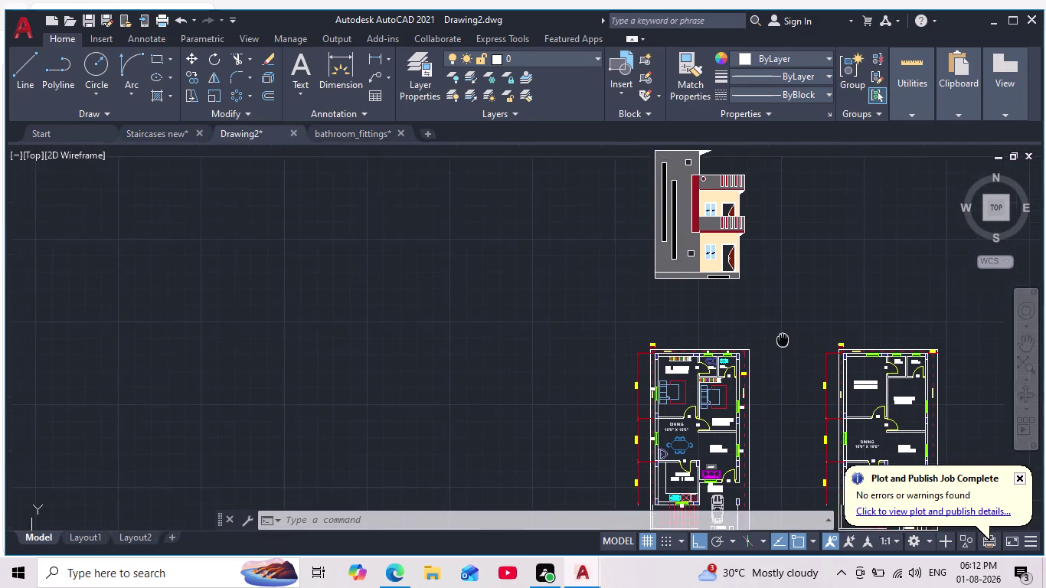
middle_drag(782, 338, 792, 362)
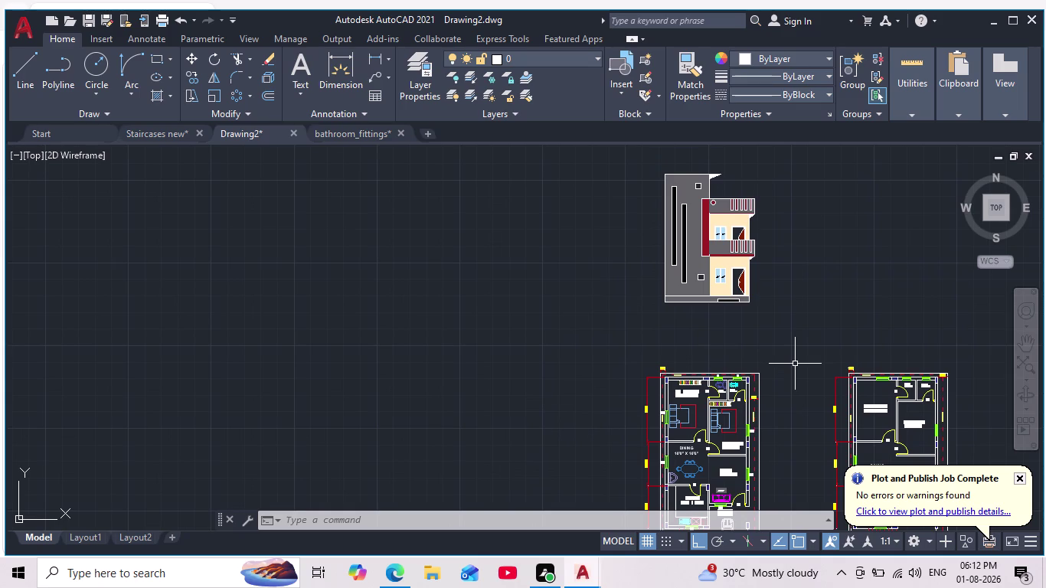
scroll(up, 3)
middle_drag(765, 289, 757, 355)
scroll(down, 3)
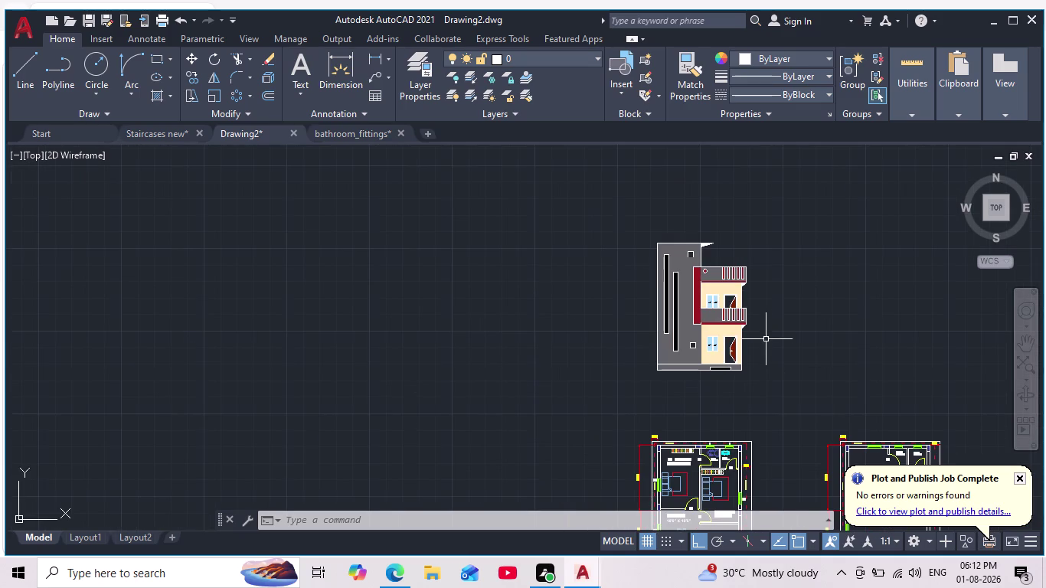
scroll(up, 3)
middle_drag(765, 338, 776, 318)
scroll(down, 3)
scroll(up, 3)
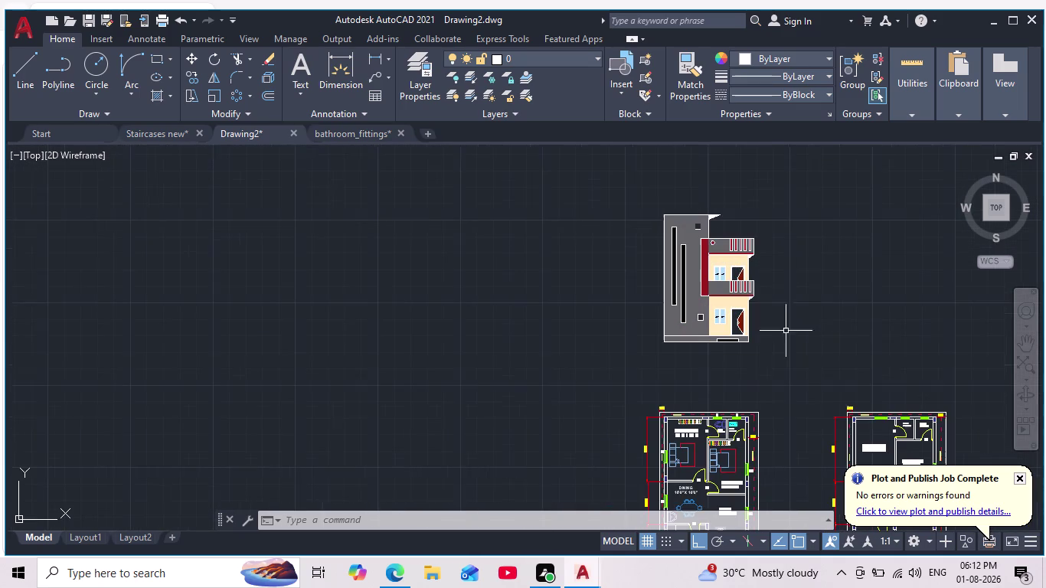
click(801, 191)
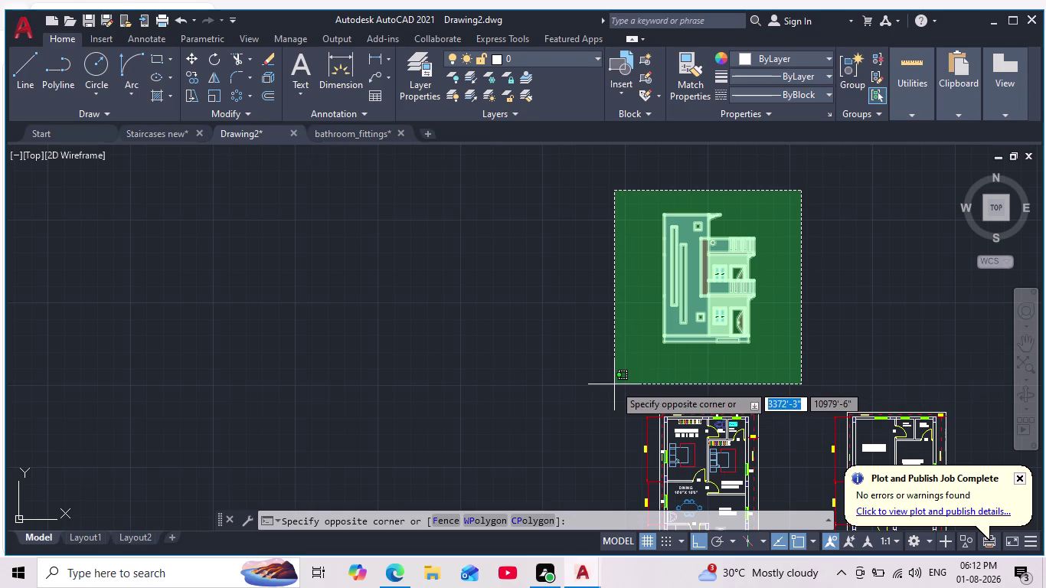
key(Escape)
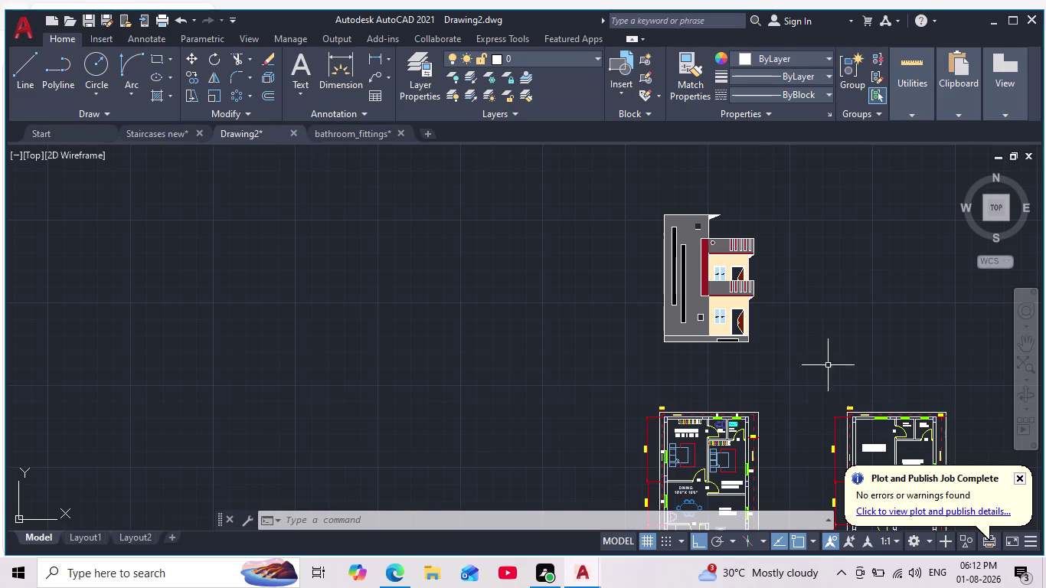
key(Escape)
middle_drag(843, 326, 734, 275)
scroll(down, 3)
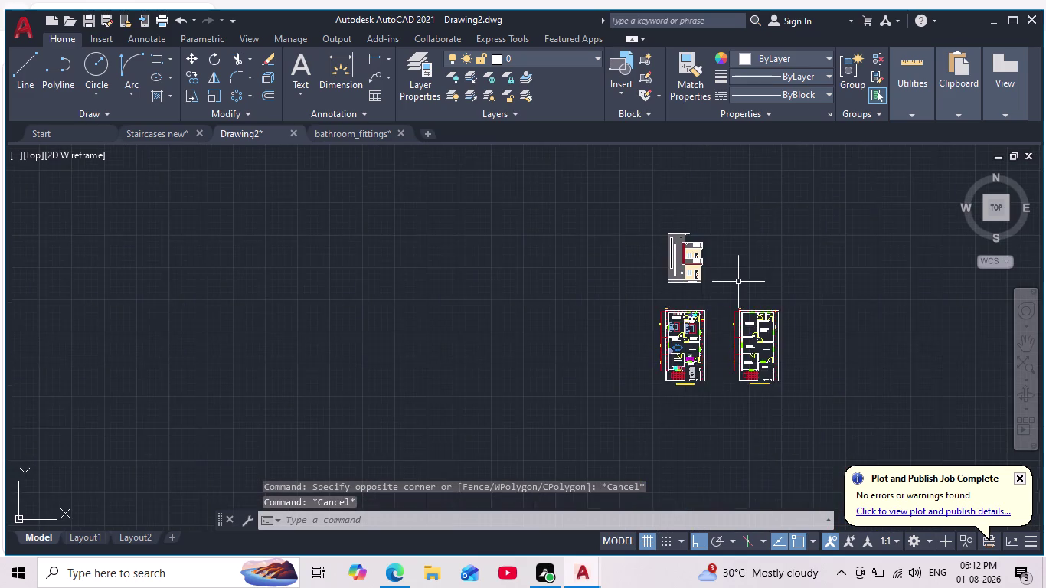
scroll(up, 3)
scroll(up, 3)
middle_drag(739, 275, 776, 356)
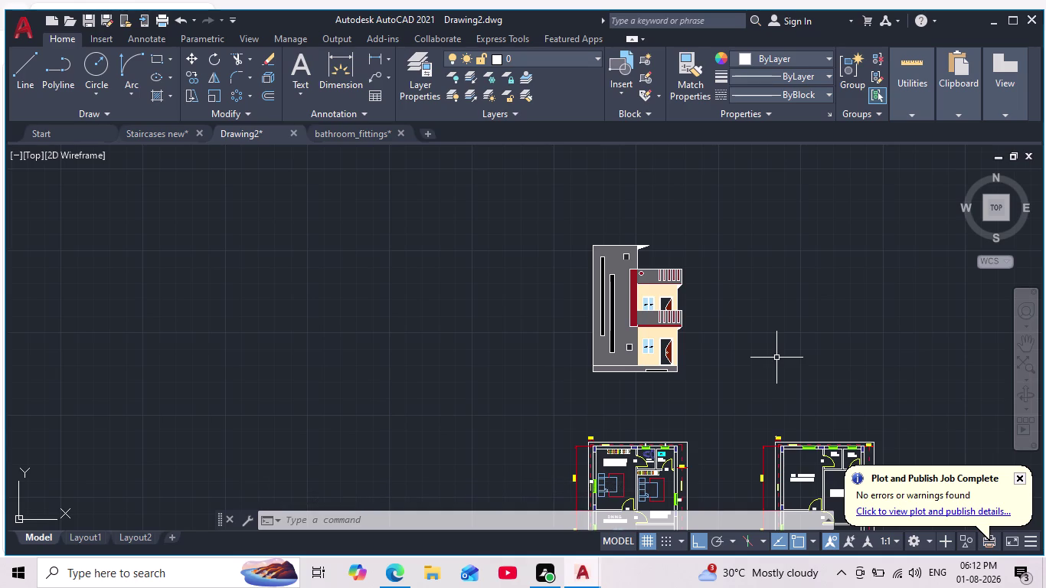
scroll(down, 3)
middle_drag(759, 346, 713, 255)
scroll(up, 3)
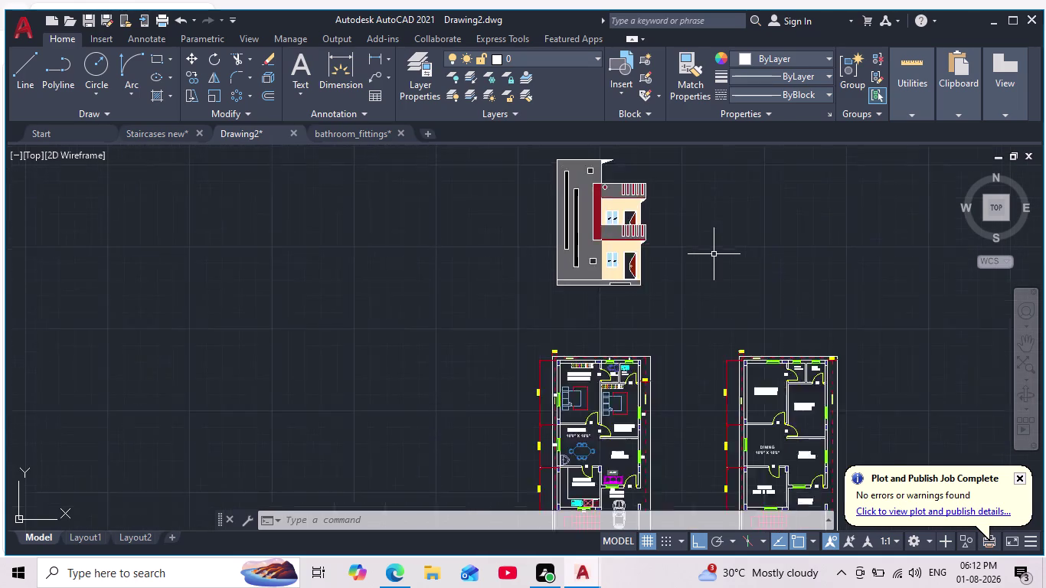
scroll(up, 3)
scroll(down, 3)
middle_drag(708, 254, 699, 273)
scroll(up, 3)
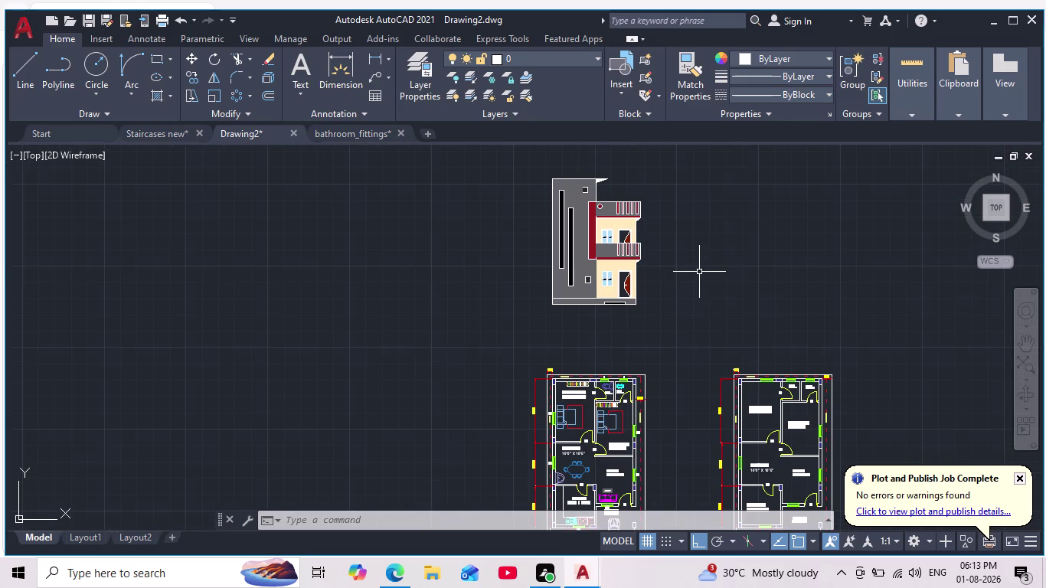
scroll(down, 3)
scroll(up, 3)
middle_drag(700, 267, 704, 266)
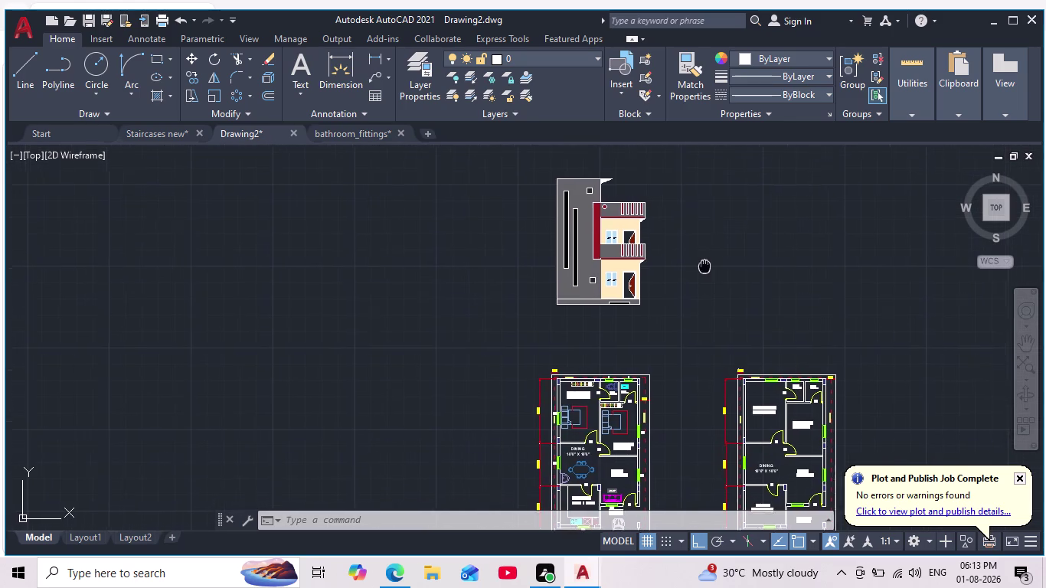
middle_drag(704, 266, 708, 281)
scroll(down, 3)
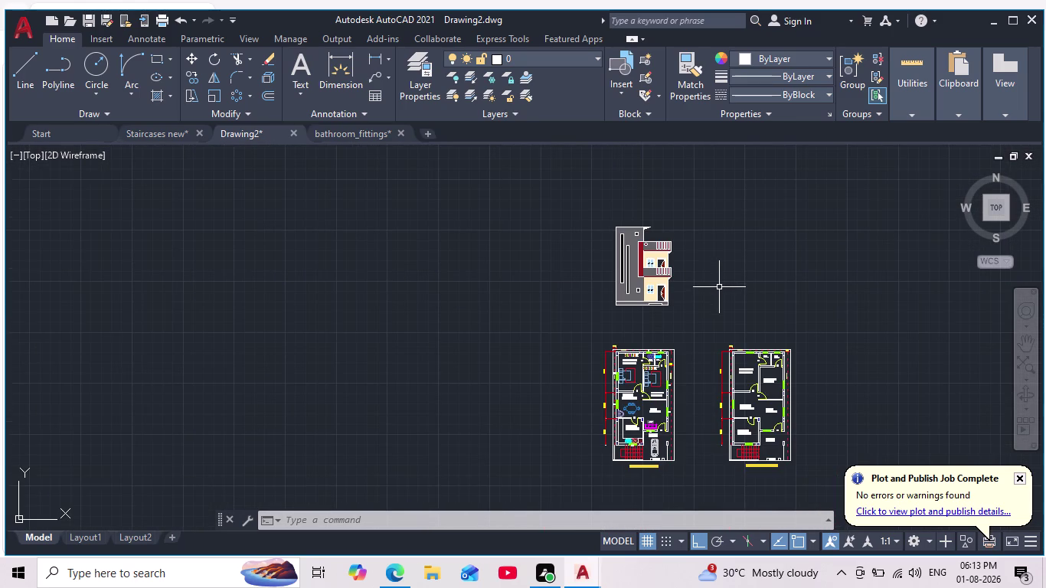
middle_click(718, 287)
scroll(up, 3)
scroll(down, 3)
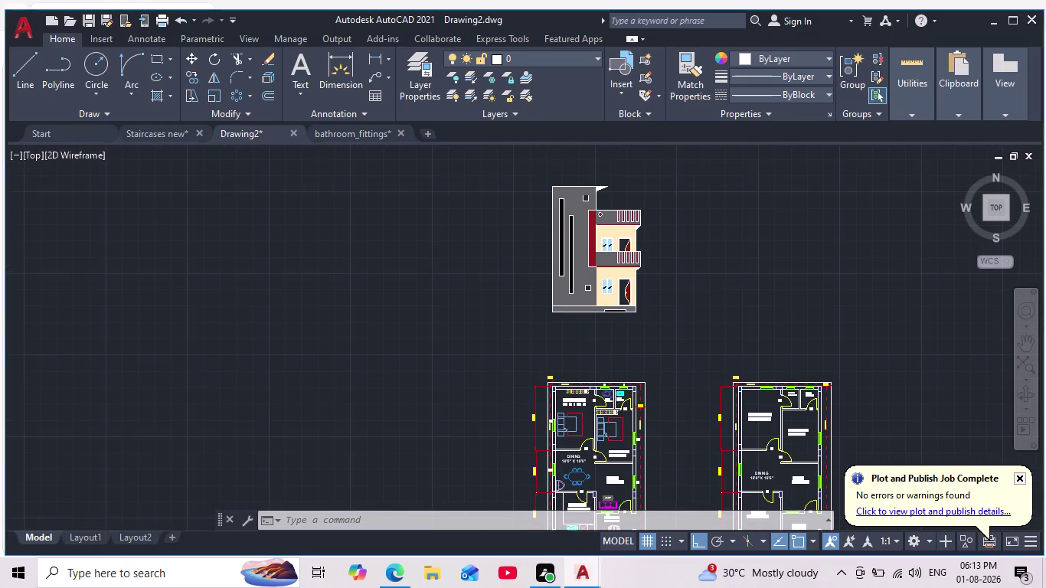
key(ctrl+s)
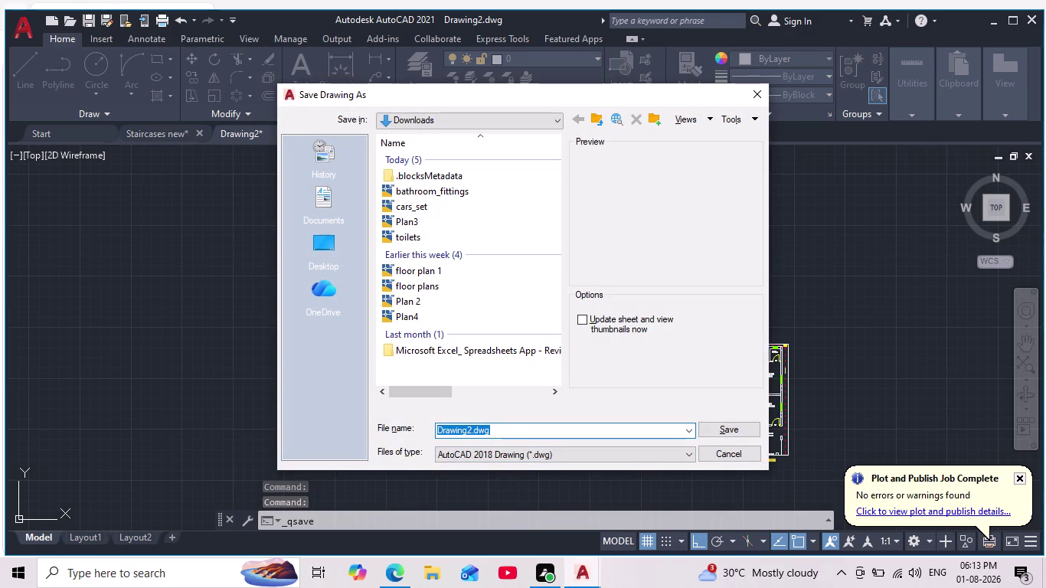
Replace the default file name with '1BHK' and save the drawing.
click(512, 433)
key(BackSpace)
key(BackSpace)
key(BackSpace)
key(BackSpace)
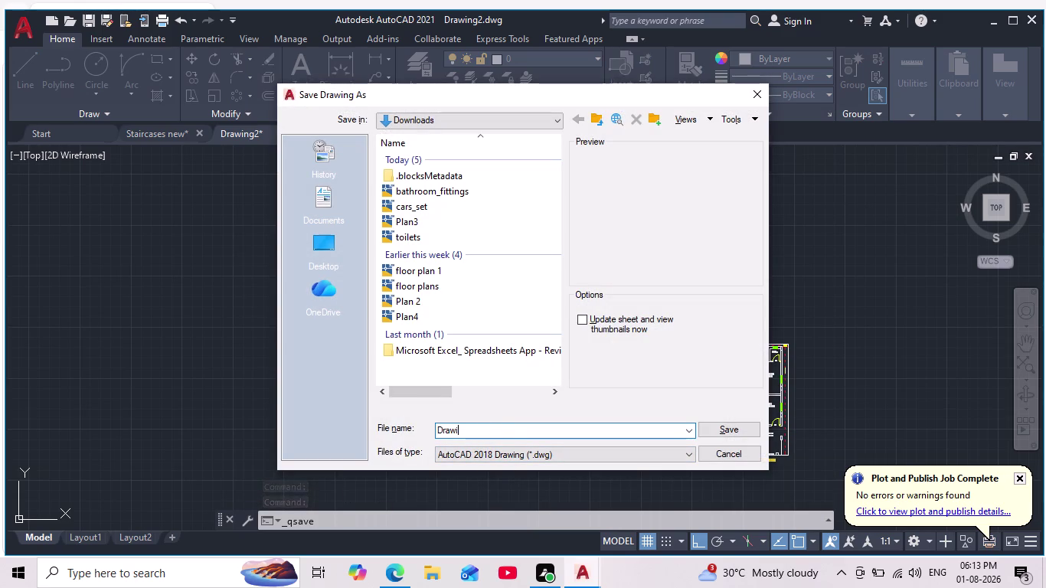
key(BackSpace)
key(BackSpace)
key(BackSpace)
key(BackSpace)
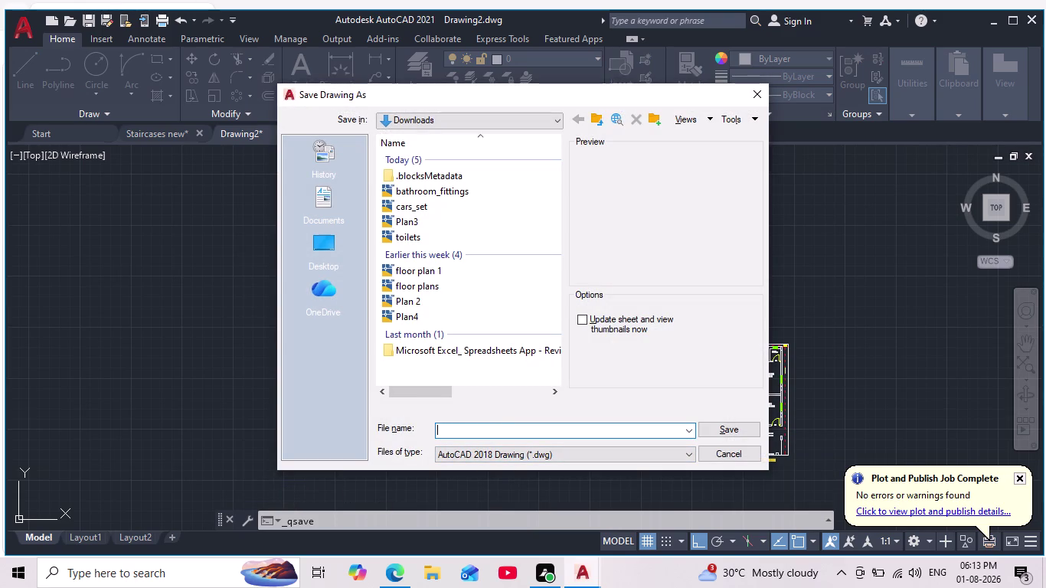
key(1)
text(BH)
text(K)
key(space)
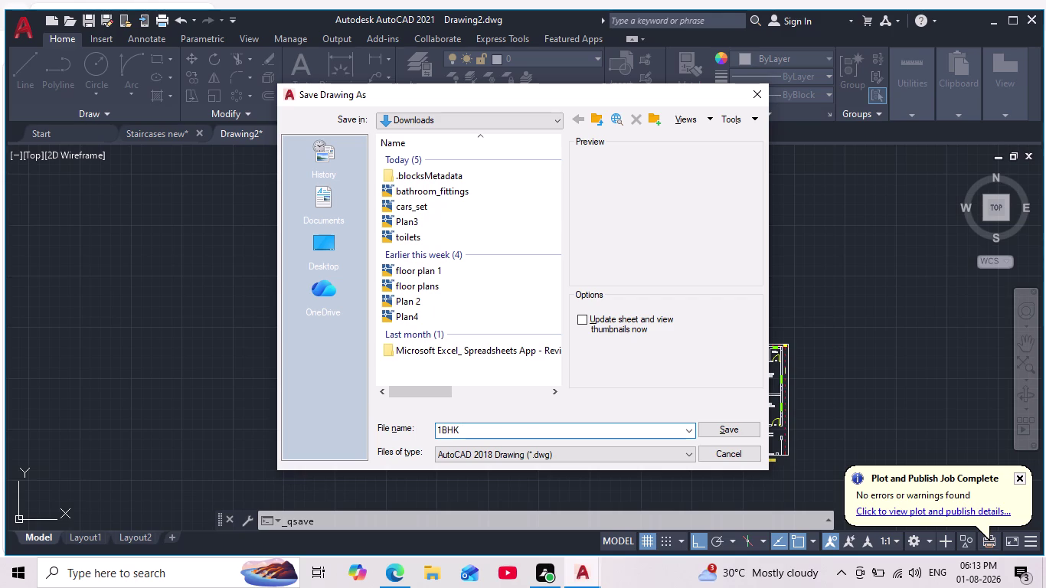
click(735, 427)
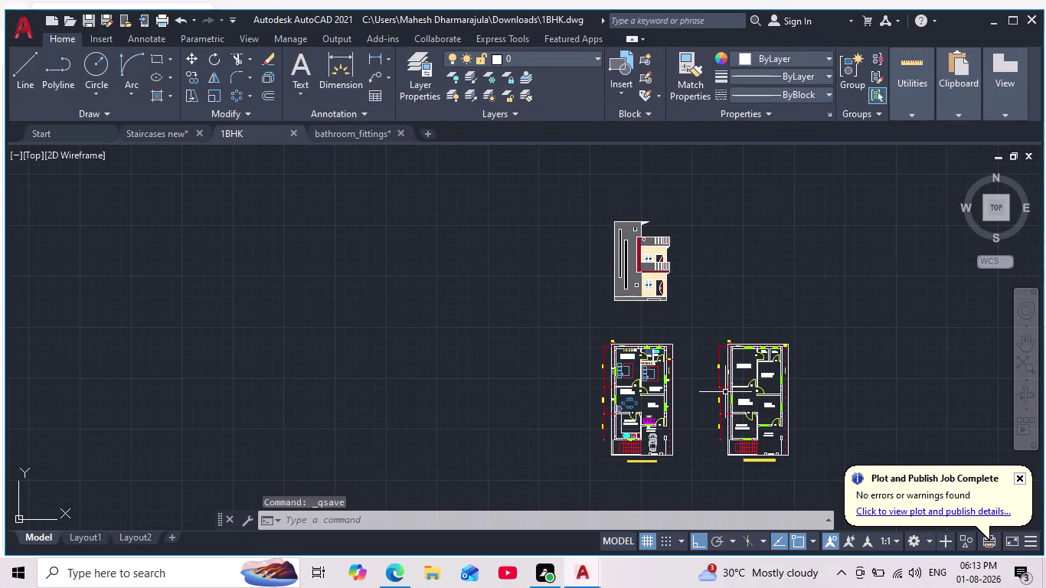
Pan and zoom to bring the floor plans into view.
middle_drag(735, 367, 706, 358)
scroll(up, 3)
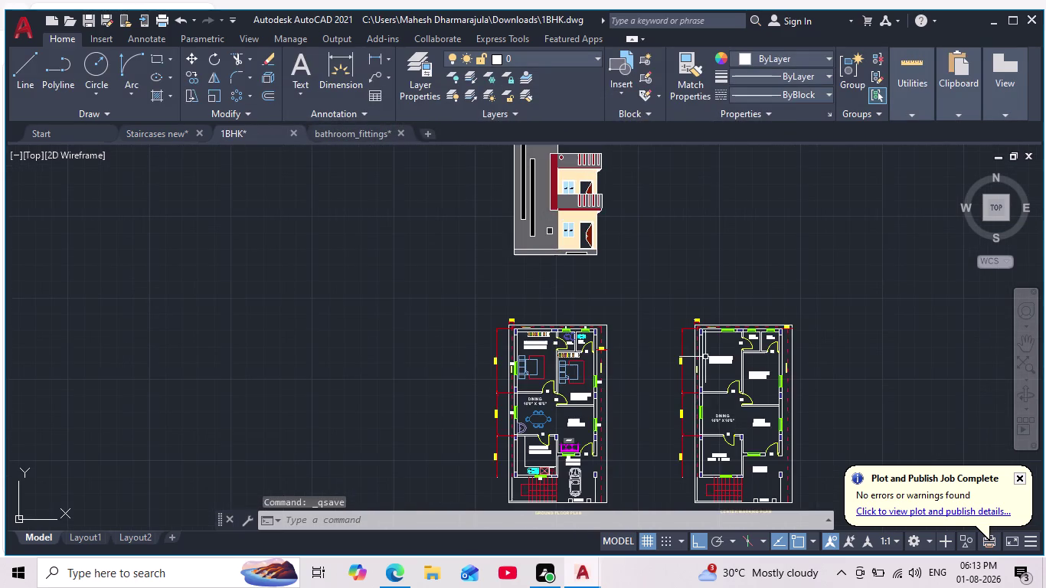
middle_click(705, 357)
scroll(down, 3)
scroll(up, 3)
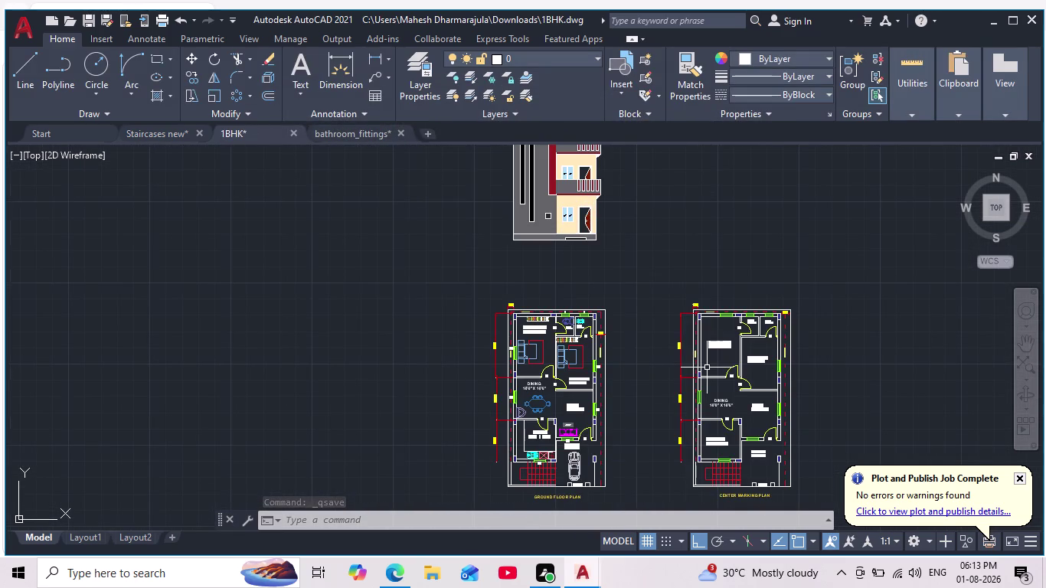